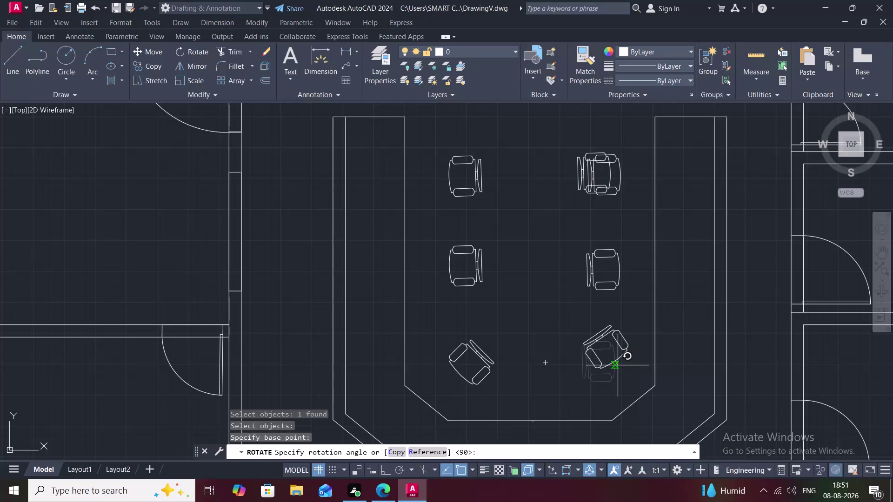
Rotate the lower right conference chair to a diagonal angle like the lower left chair.
click(617, 365)
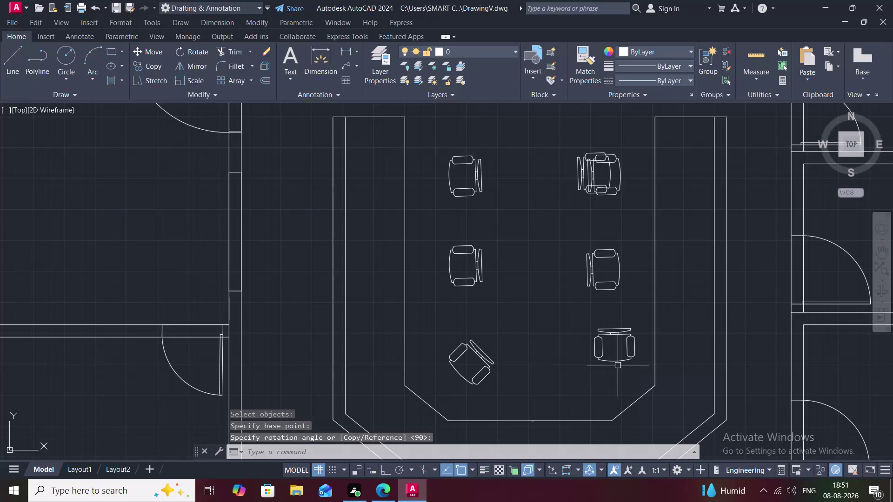
click(617, 360)
right_click(618, 360)
click(617, 360)
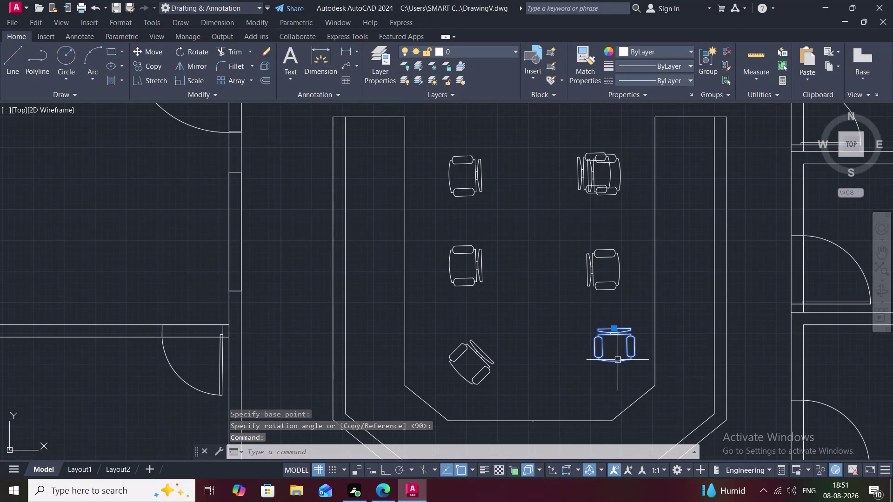
key(space)
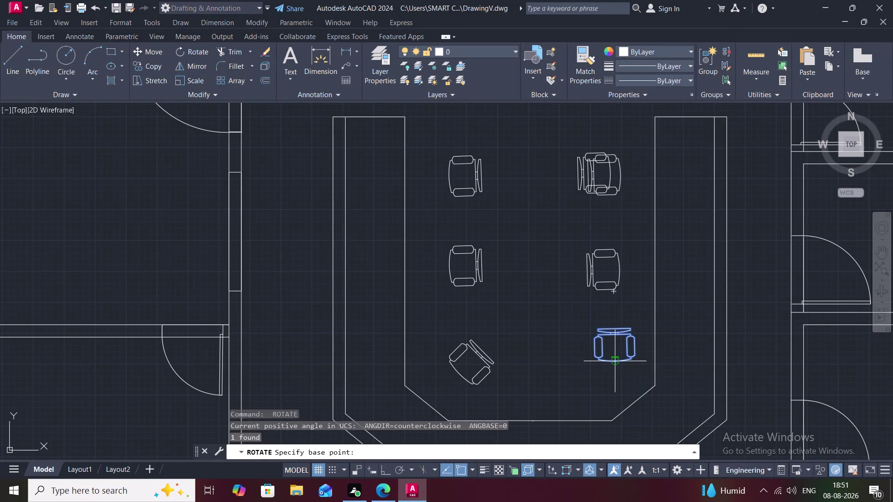
click(616, 361)
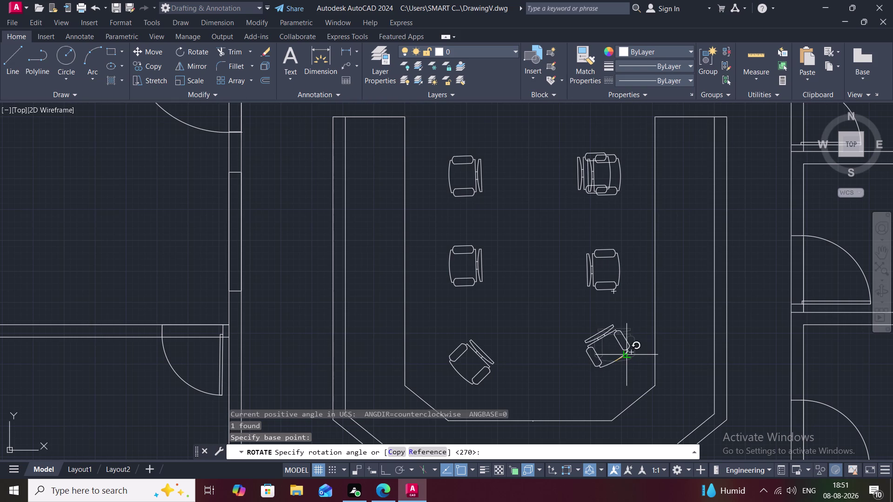
click(623, 348)
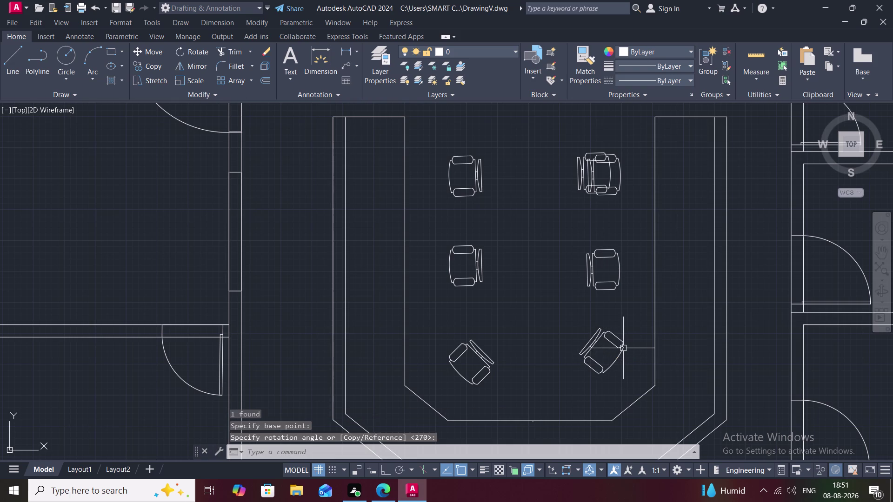
key(Escape)
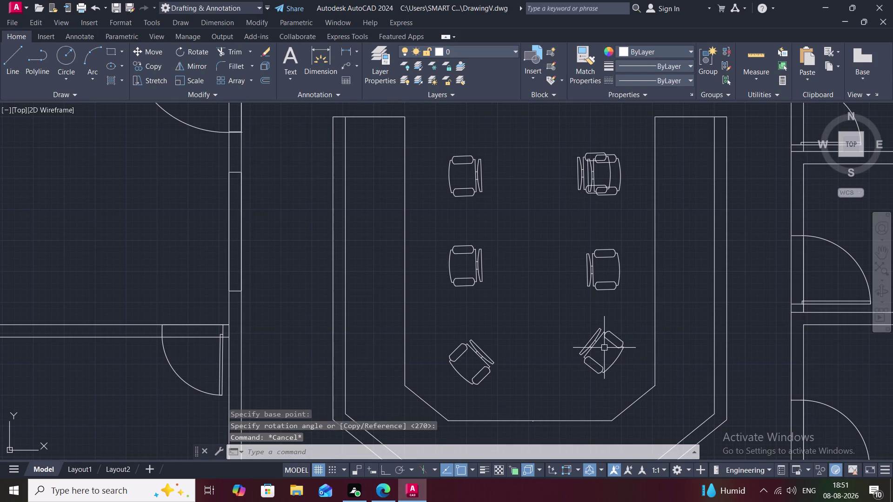
Copy the angled chair with CO, then erase the stray chair copy.
key(c)
text(O)
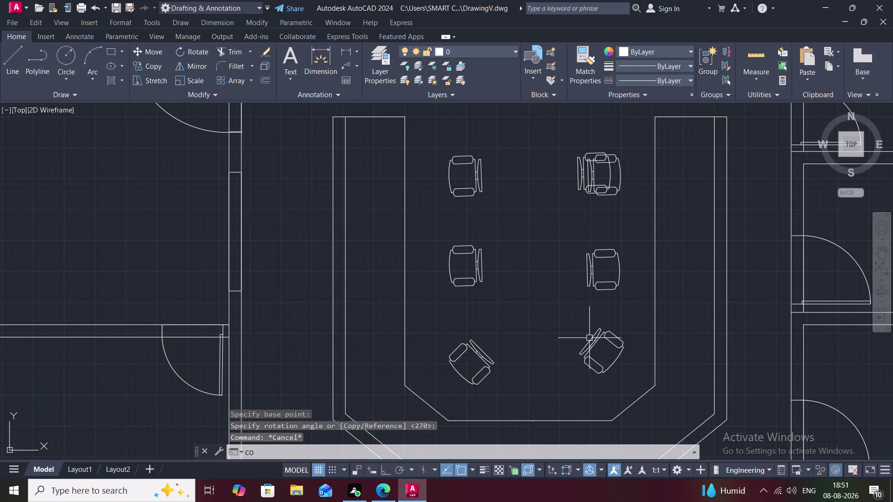
key(space)
click(594, 341)
right_click(594, 341)
click(594, 341)
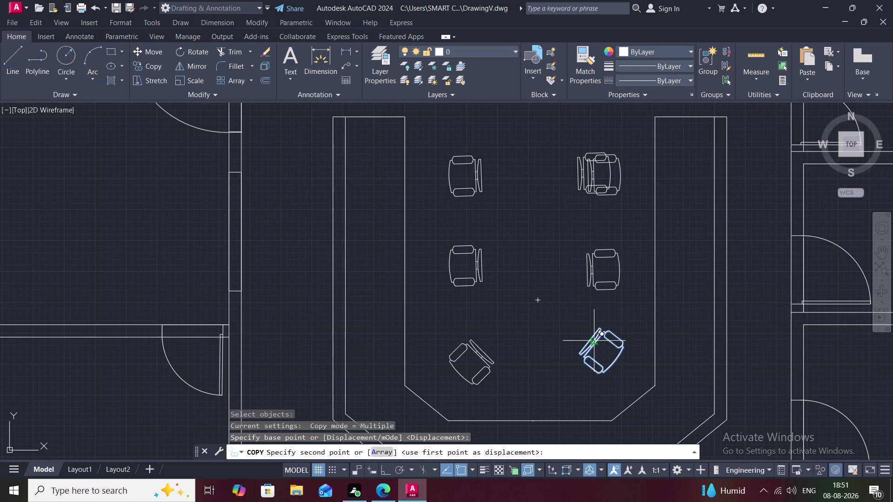
click(593, 358)
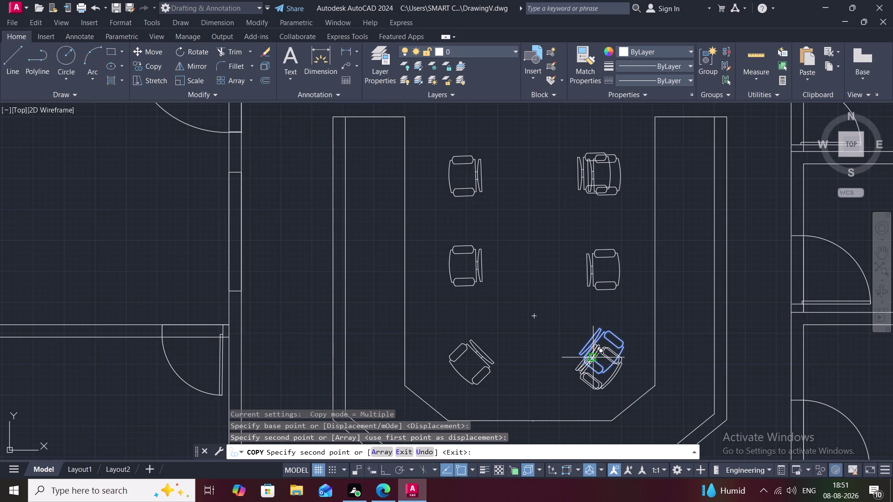
key(Escape)
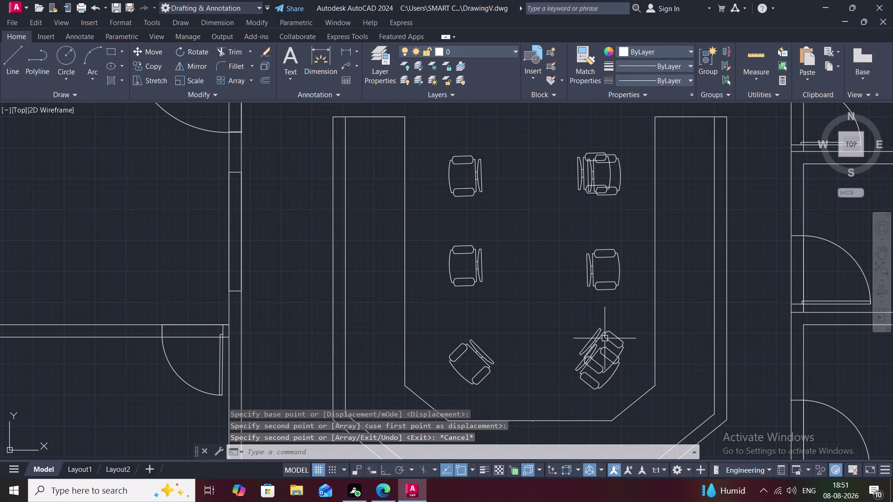
click(605, 339)
key(Delete)
Erase the duplicate chair overlapping the upper right conference chair and view the whole plan.
scroll(down, 3)
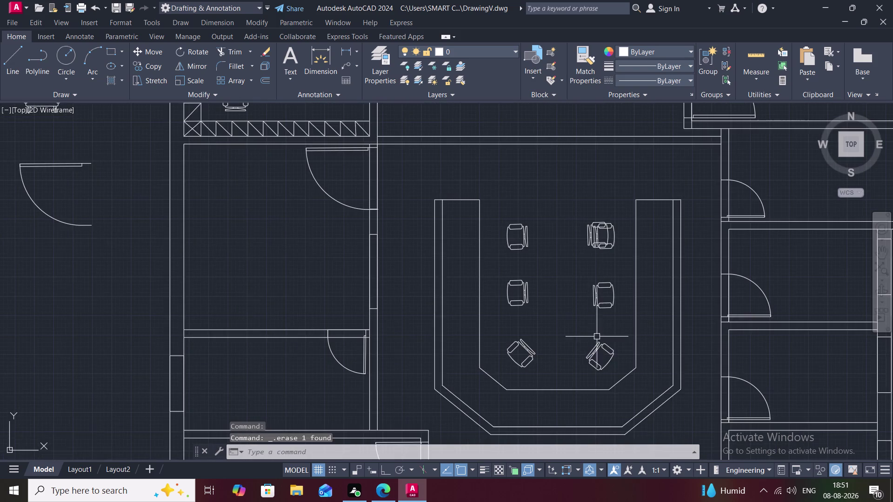
scroll(down, 3)
scroll(up, 3)
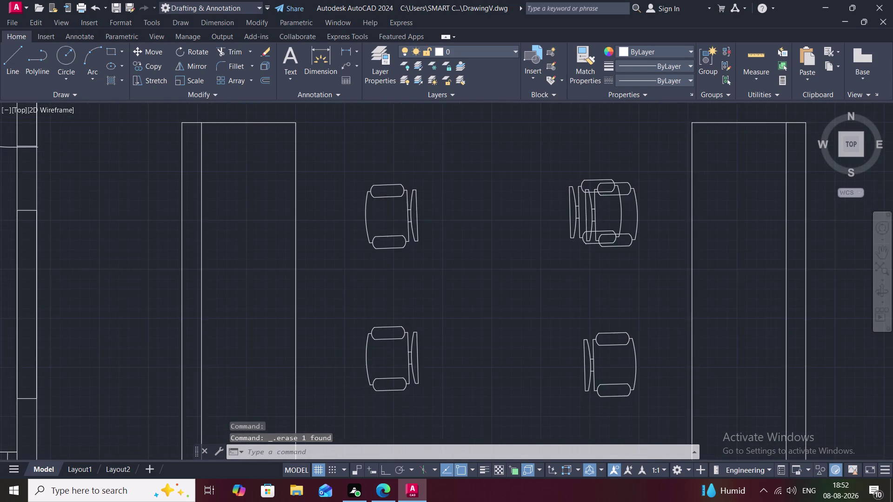
click(562, 173)
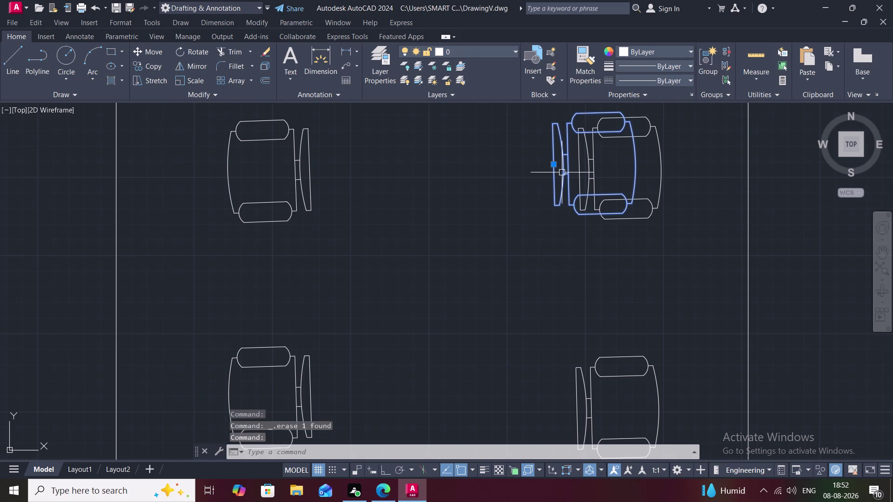
key(Delete)
scroll(down, 3)
scroll(down, 3)
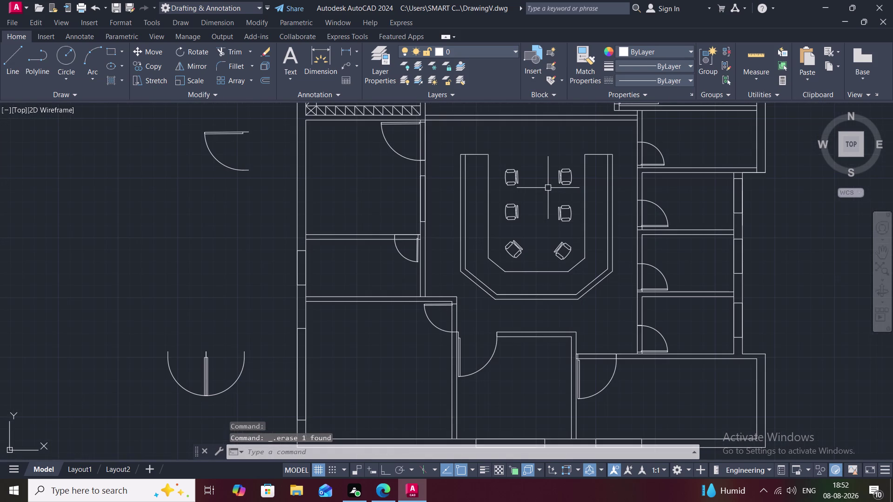
scroll(down, 3)
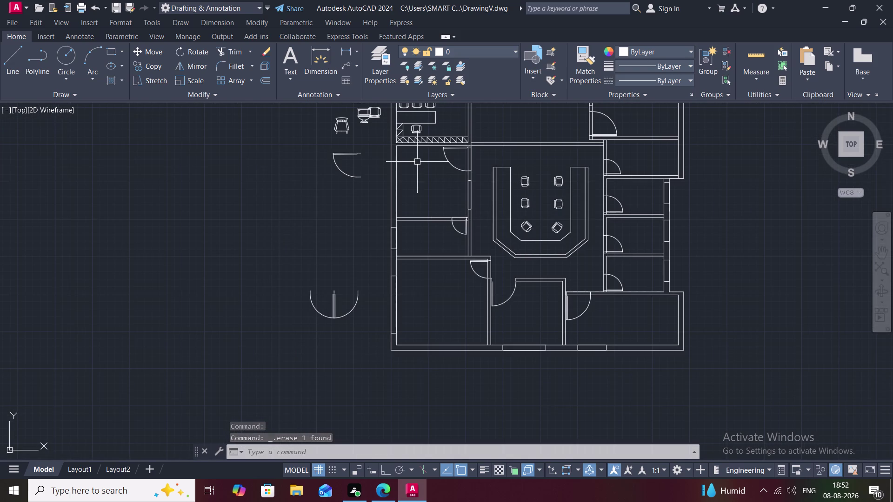
middle_drag(421, 163, 433, 175)
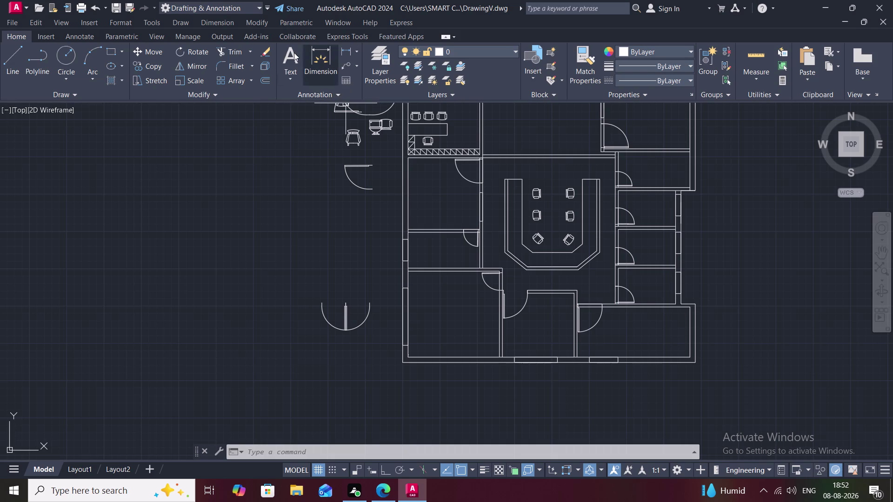
Draw two joined desk lines from the room's top wall down to the bottom wall.
text(L)
key(space)
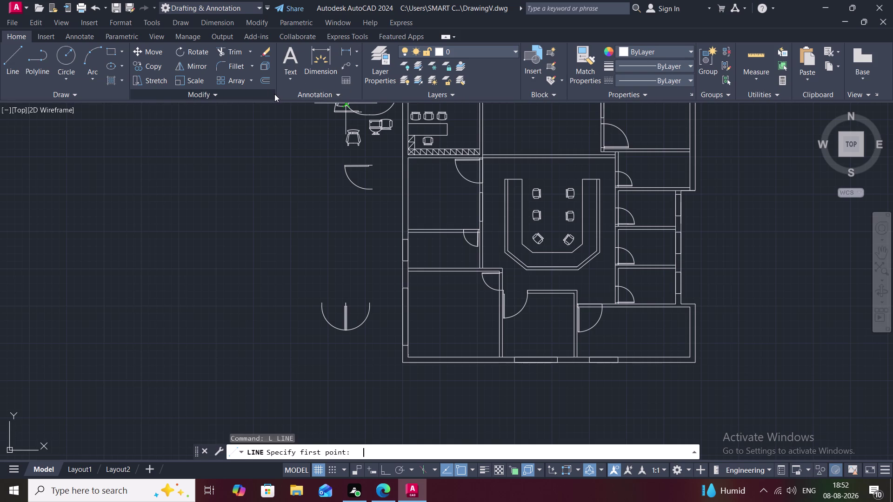
click(408, 179)
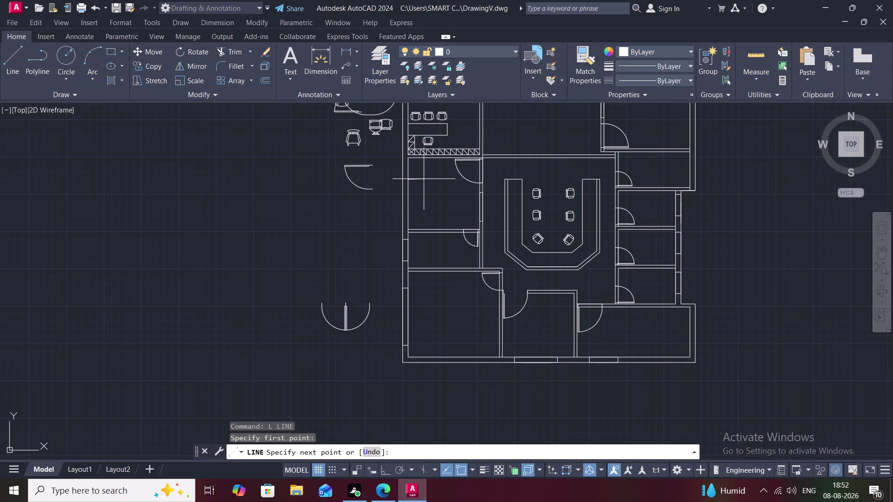
click(424, 179)
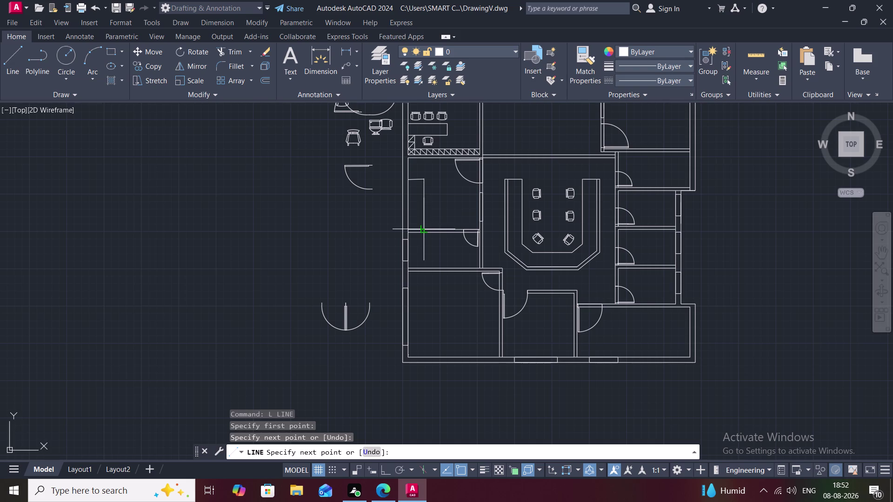
scroll(up, 3)
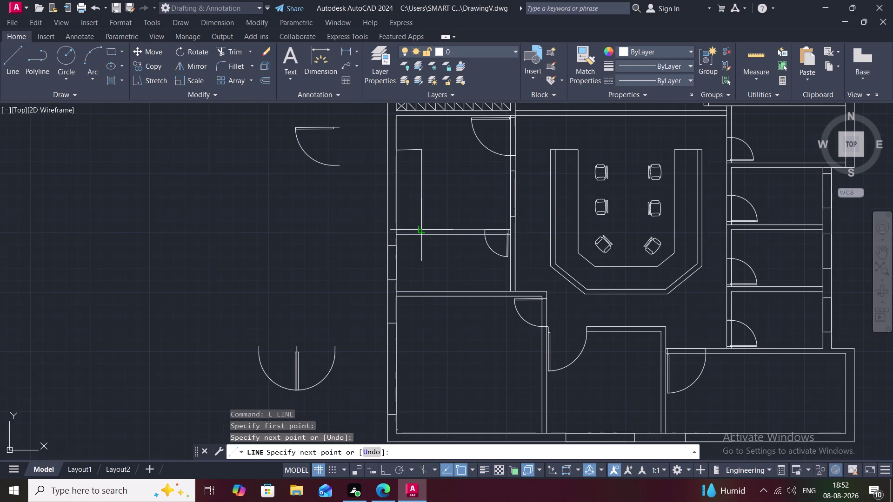
click(423, 229)
key(space)
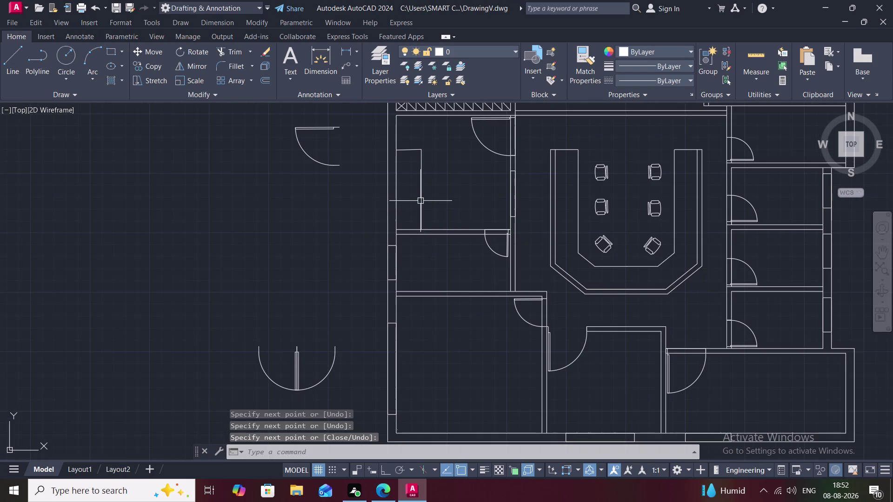
Start an inner desk line, cancel it and restart the line command.
text(L)
key(space)
click(421, 200)
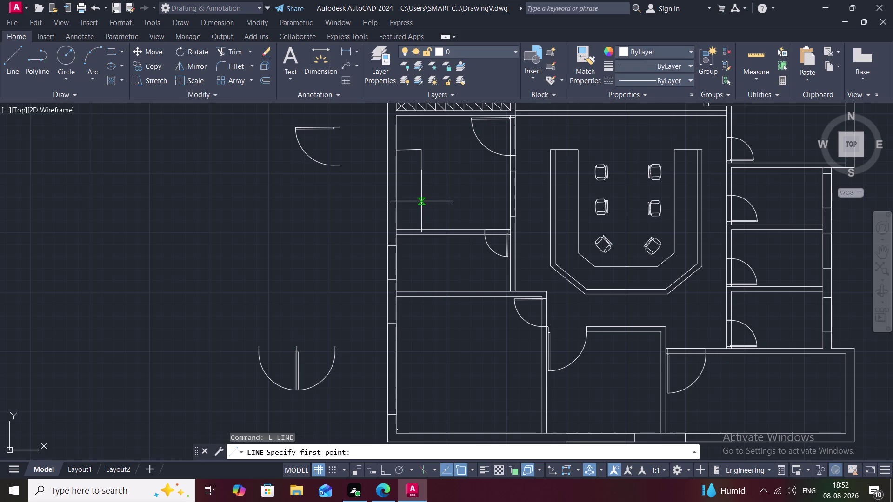
click(421, 201)
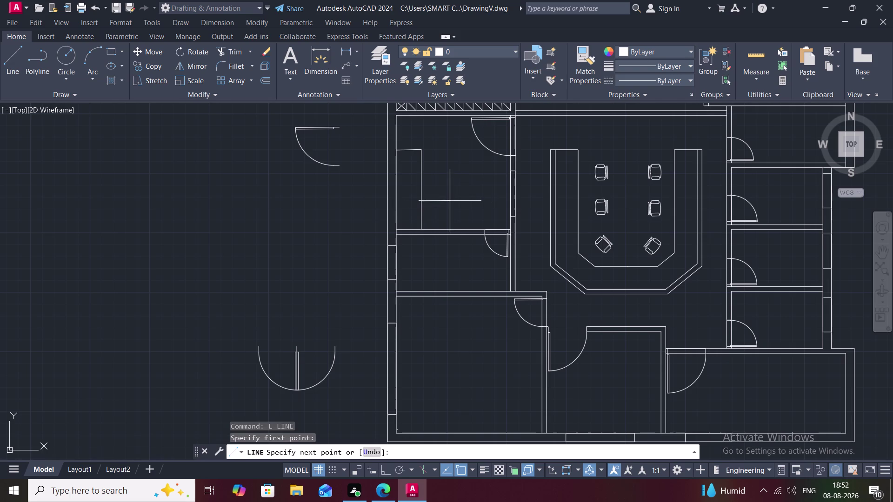
key(Escape)
key(space)
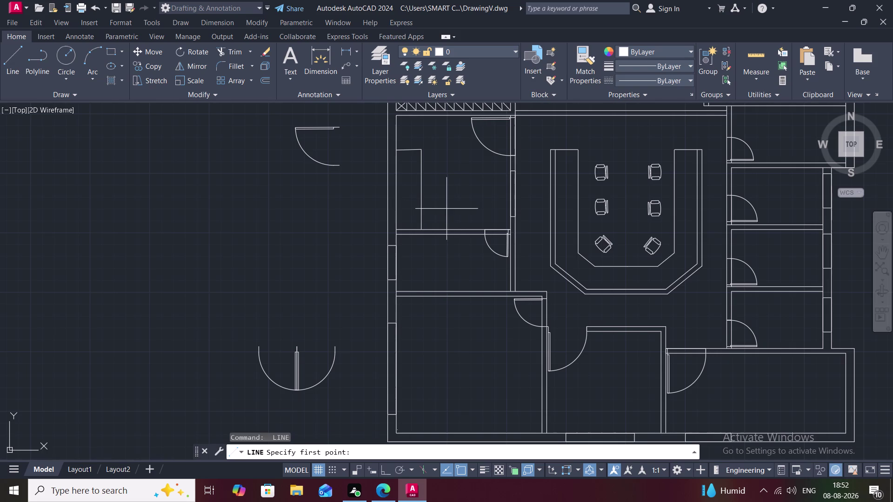
Draw desk edge lines with Ortho turned on.
click(421, 212)
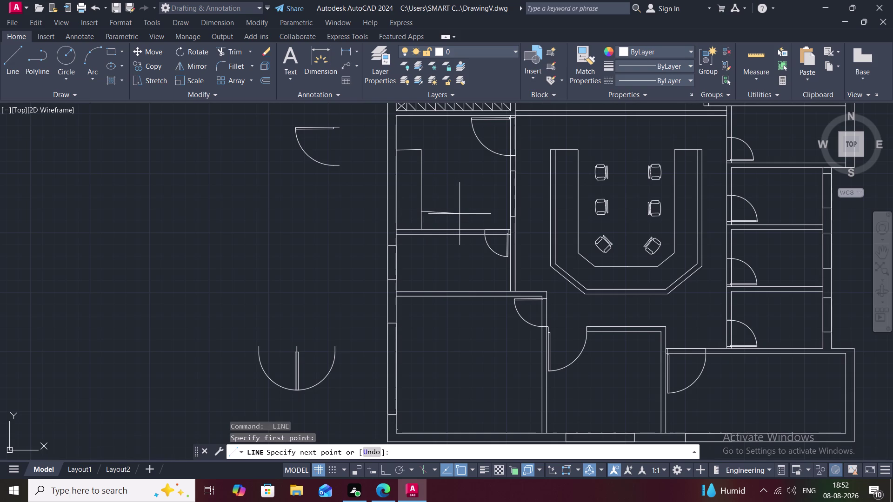
key(F8)
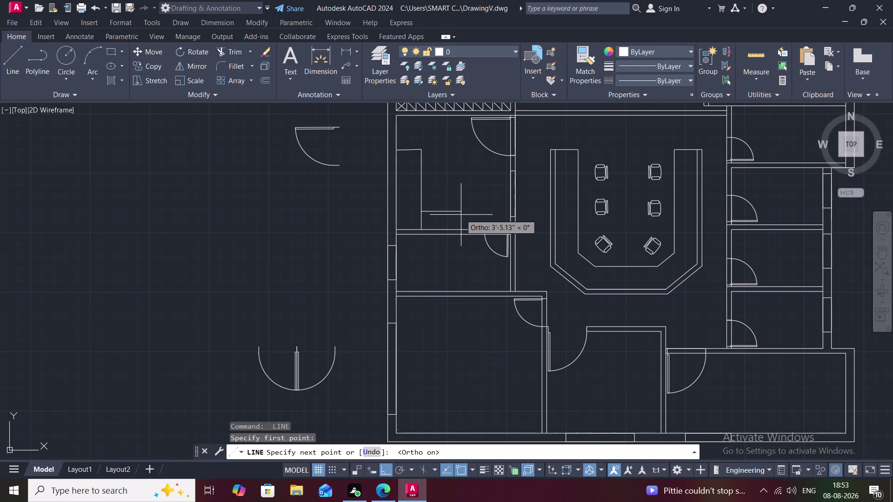
click(461, 214)
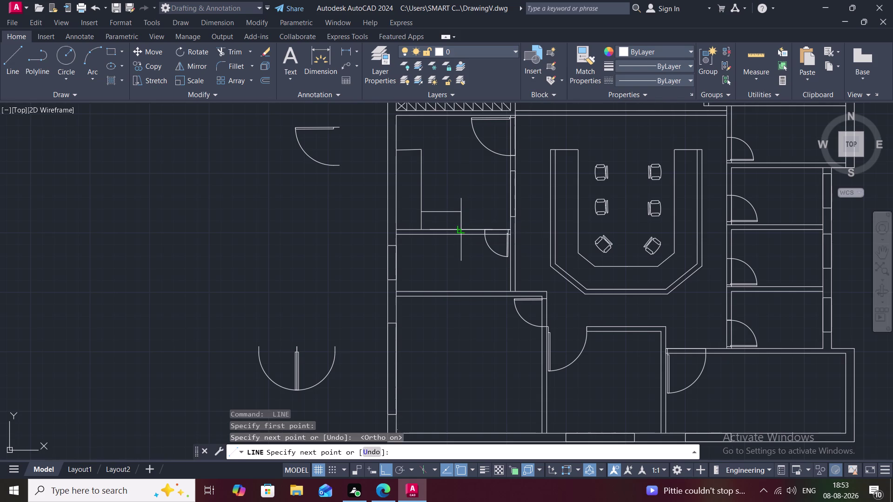
click(462, 228)
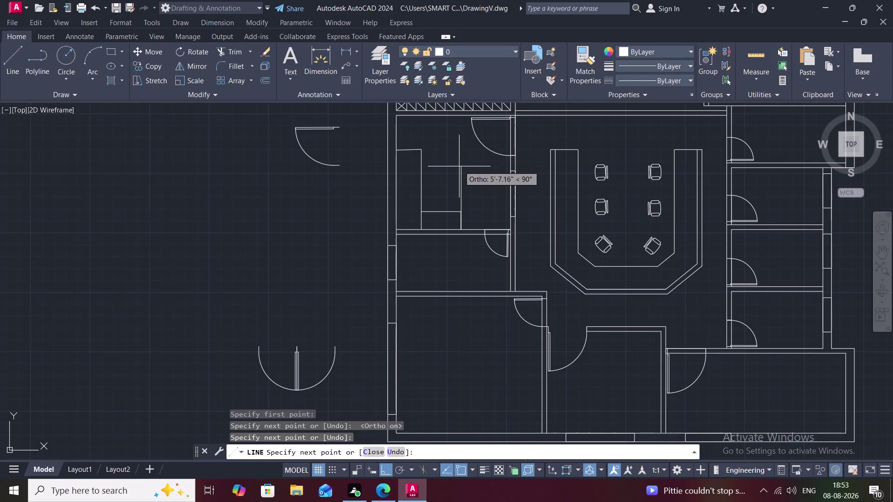
click(459, 166)
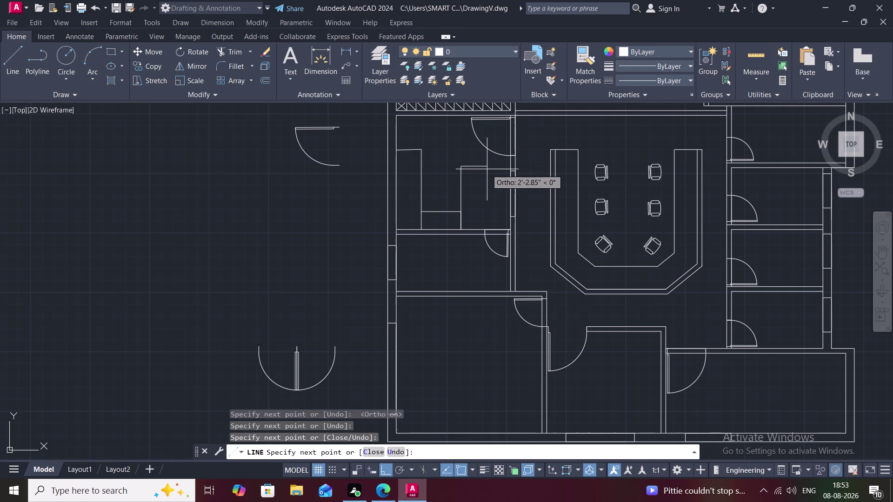
click(487, 169)
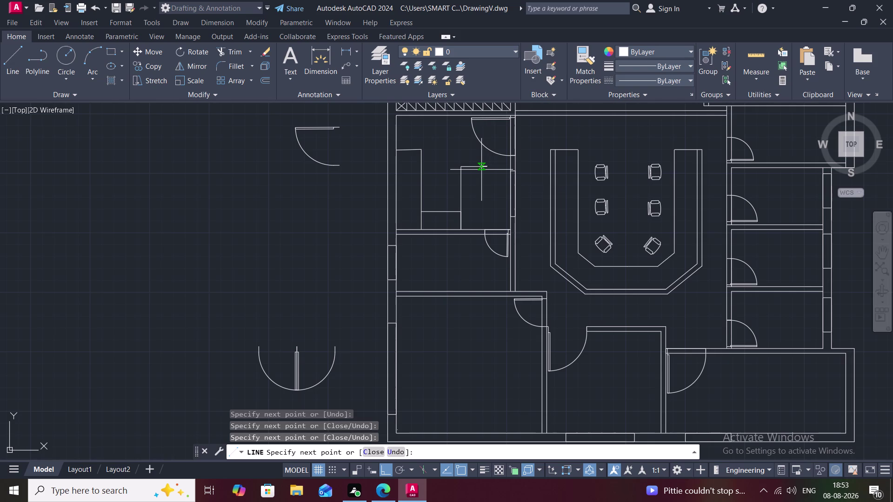
key(Escape)
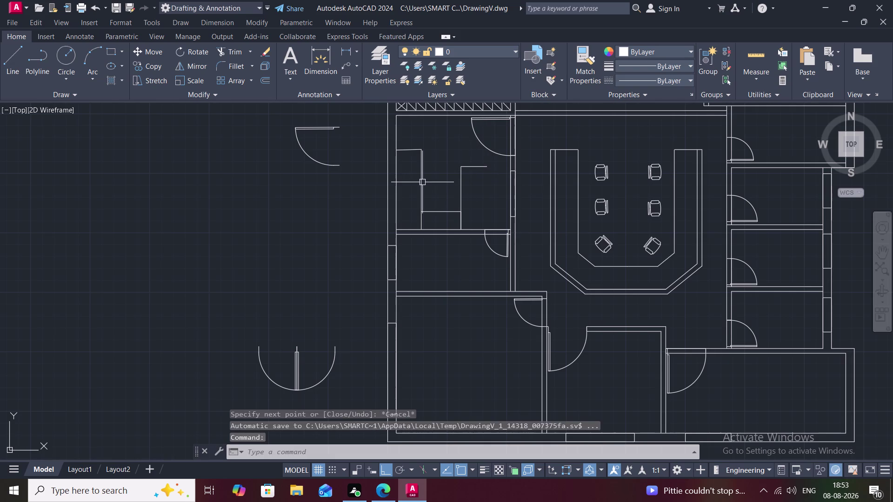
Erase the four misdrawn desk lines and the leftover short line.
click(422, 184)
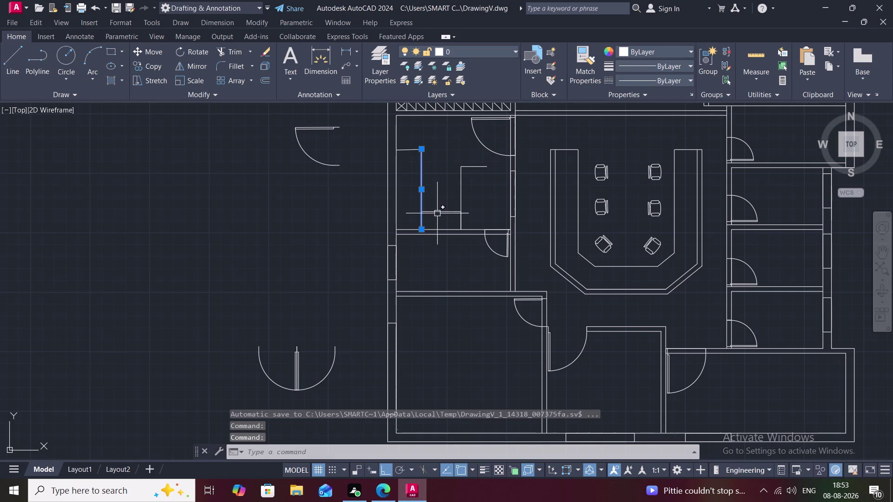
click(438, 213)
click(459, 197)
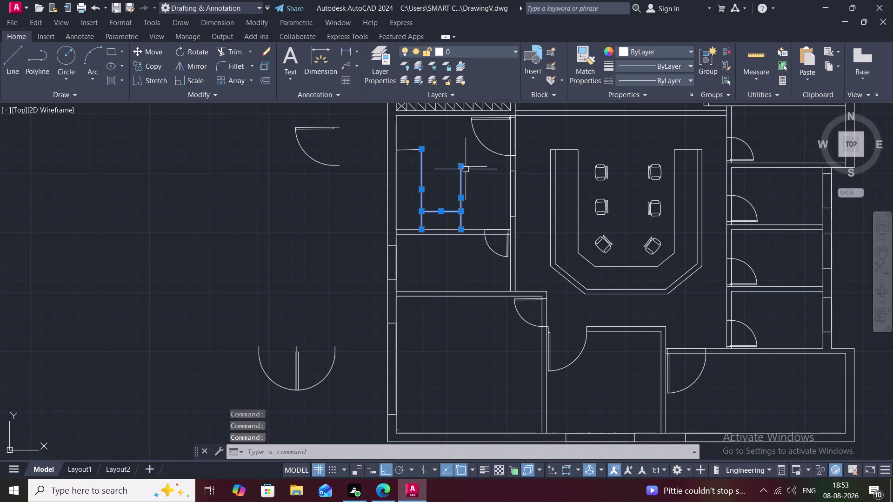
click(472, 166)
key(Delete)
click(461, 221)
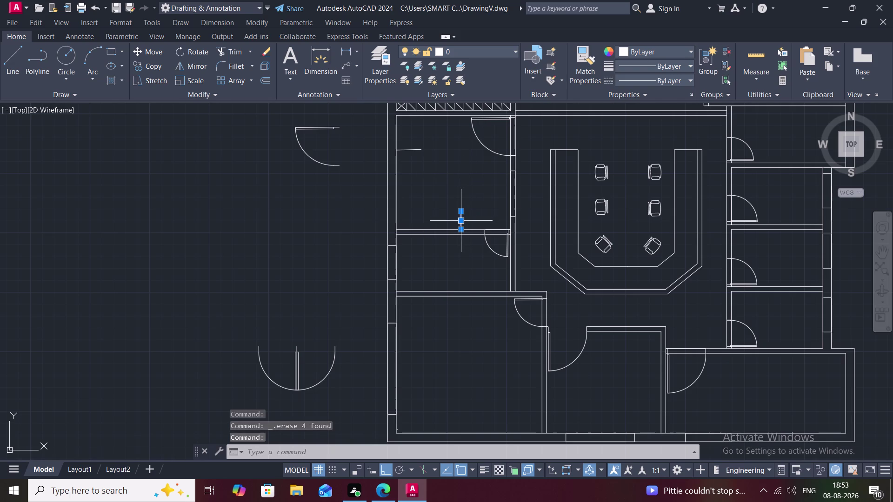
key(Delete)
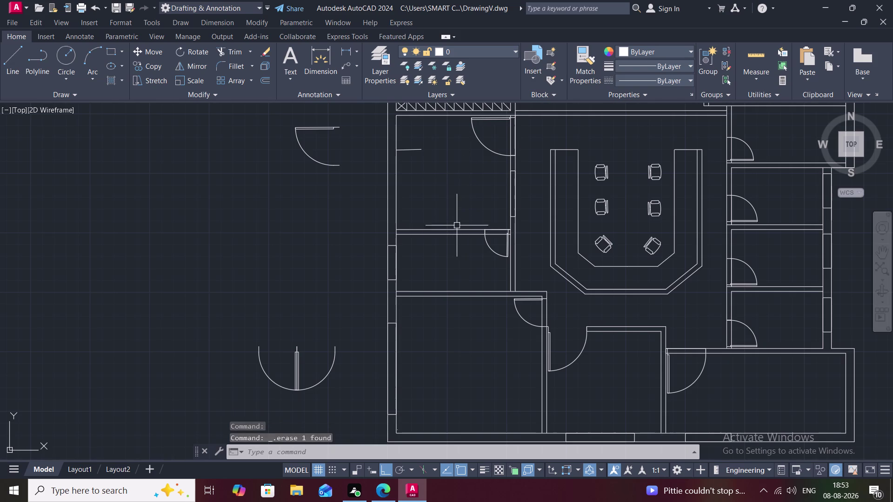
Redraw the desk outline edges between the room's walls.
text(L)
key(space)
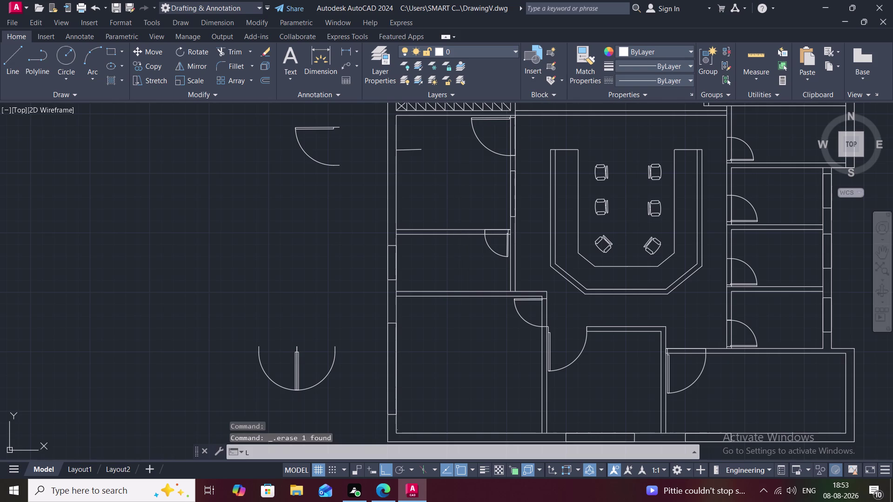
click(460, 228)
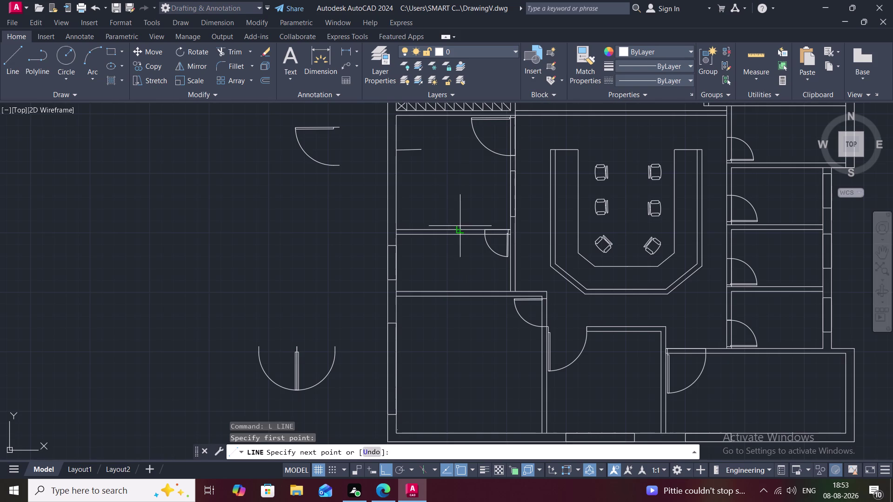
click(458, 173)
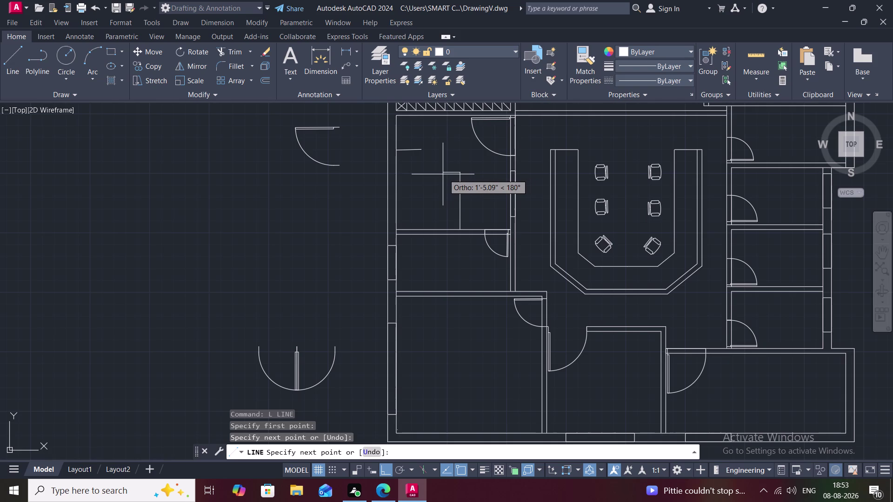
click(443, 175)
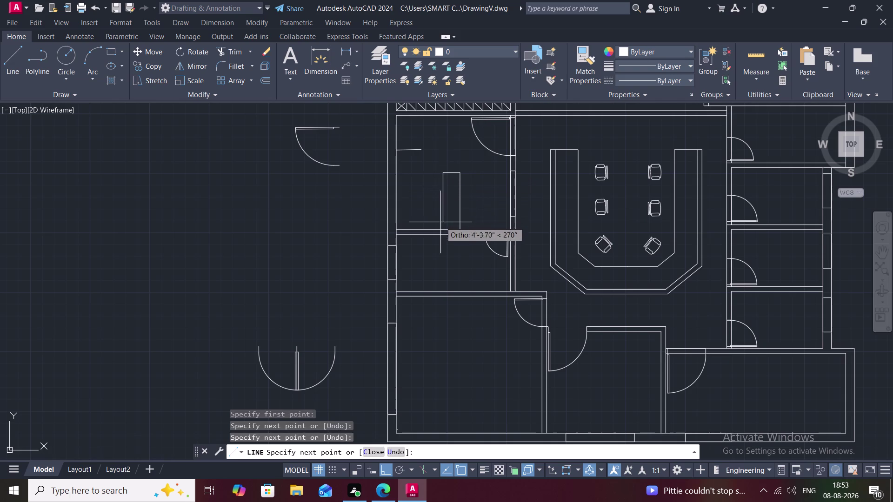
click(440, 229)
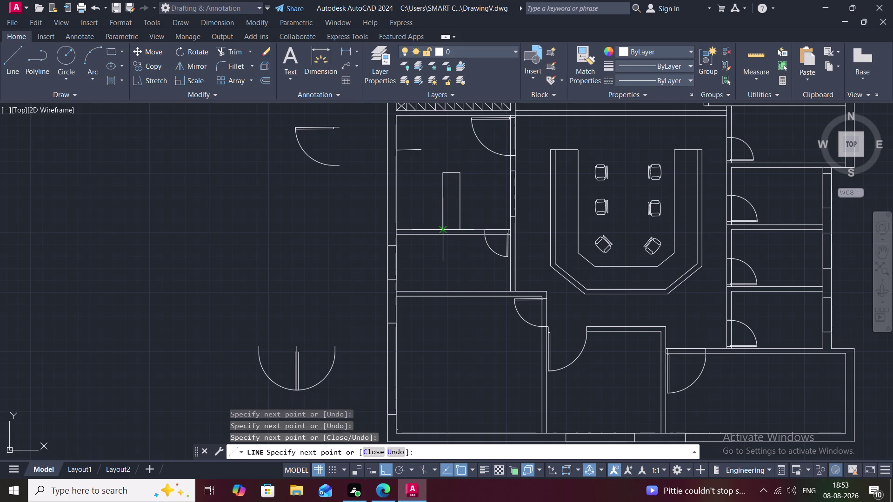
click(415, 229)
click(415, 173)
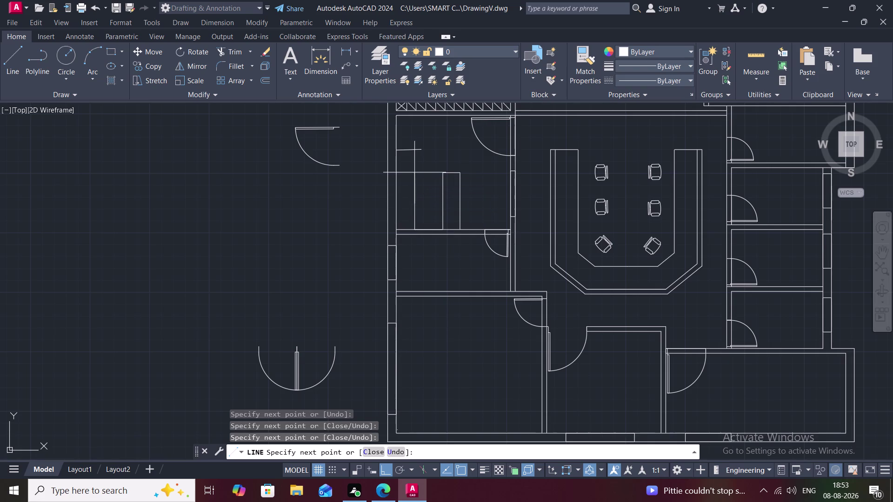
click(398, 174)
key(space)
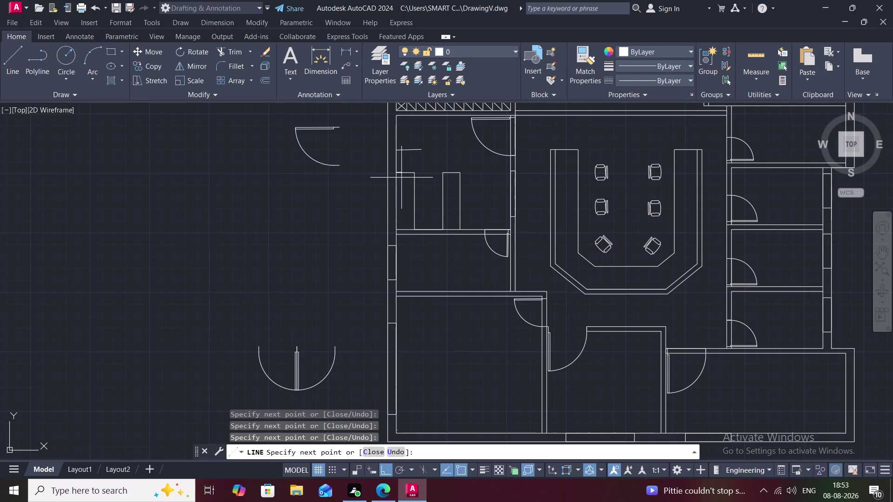
Draw the inner desk outline edge and select the stray line near the room top.
key(space)
click(415, 210)
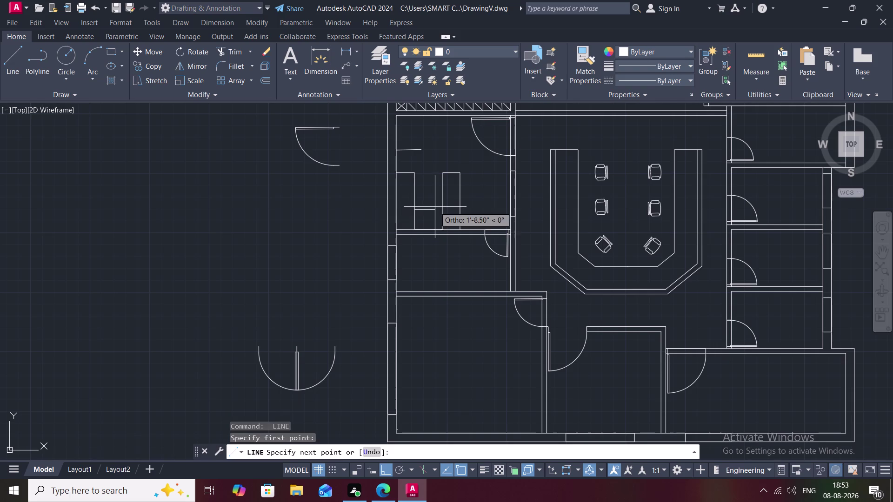
click(443, 210)
key(Escape)
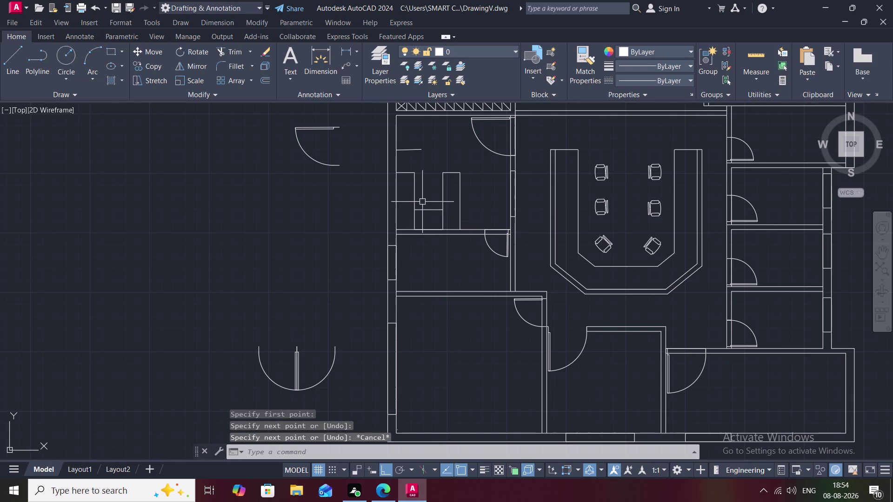
click(411, 150)
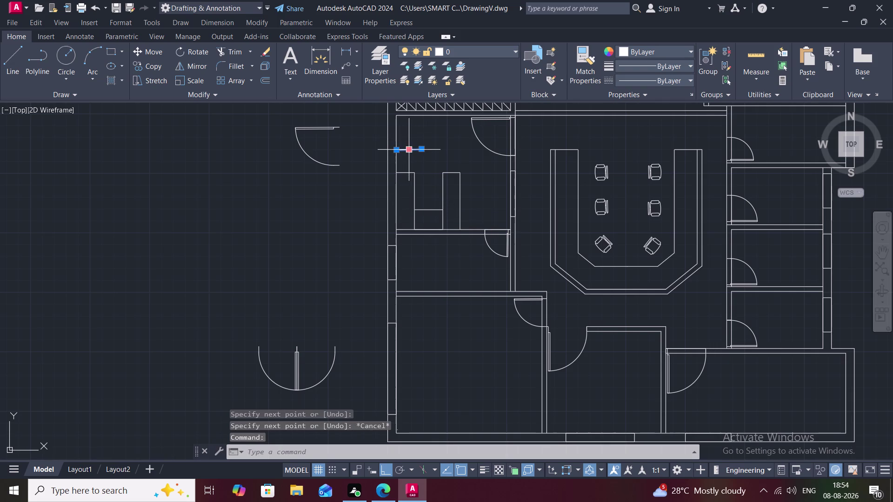
Erase the stray line and pan to bring the chairs into view.
key(Delete)
scroll(down, 3)
scroll(down, 3)
scroll(up, 3)
middle_drag(337, 165, 341, 168)
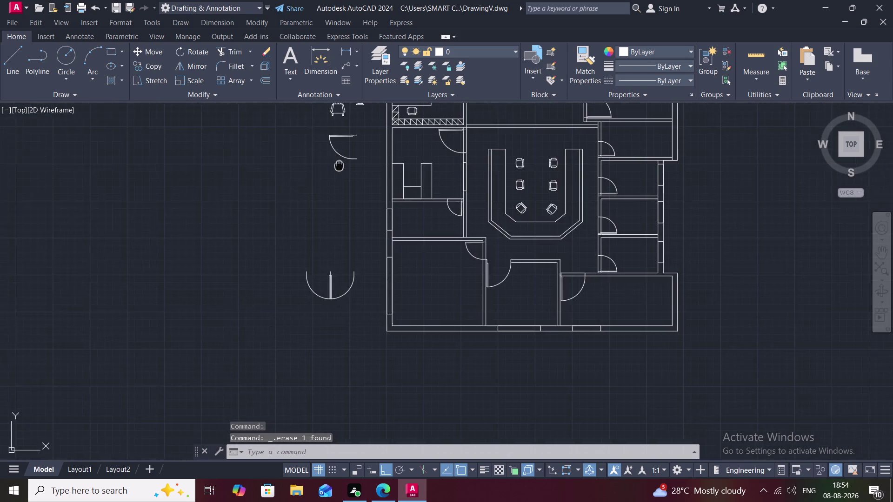
middle_drag(341, 168, 349, 226)
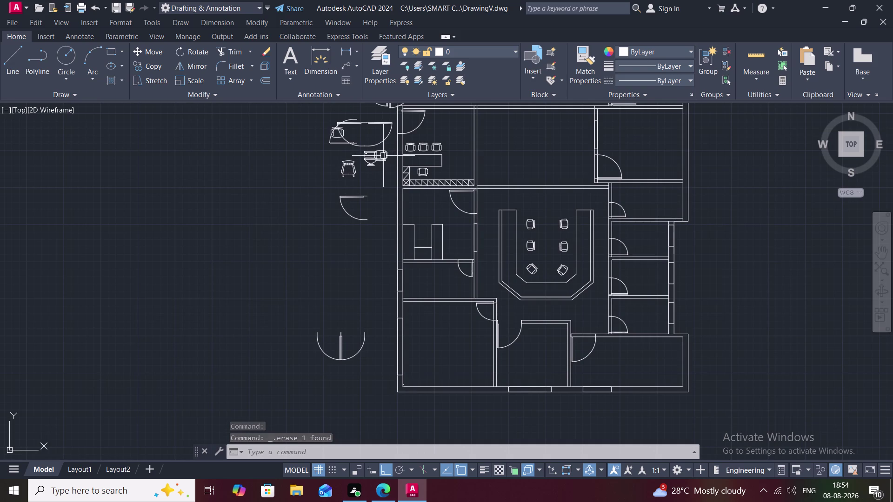
scroll(down, 3)
scroll(up, 3)
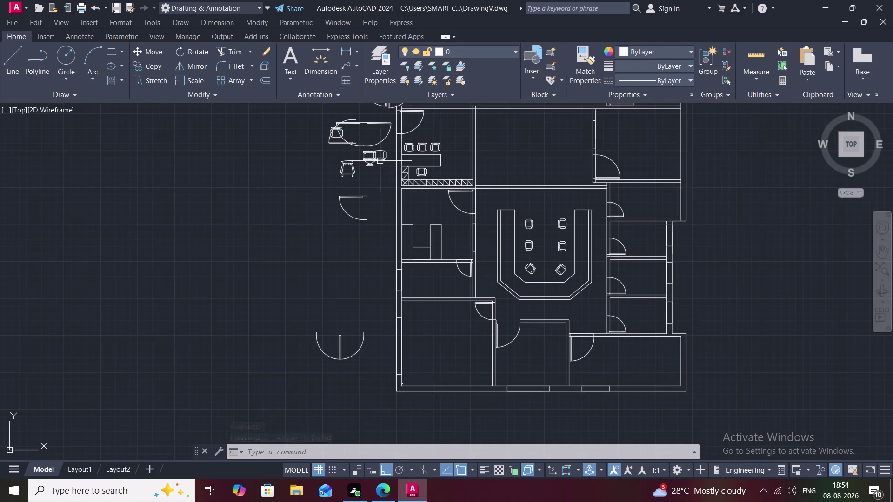
Copy the chair to a spot below, just outside the office's left wall.
key(c)
key(o)
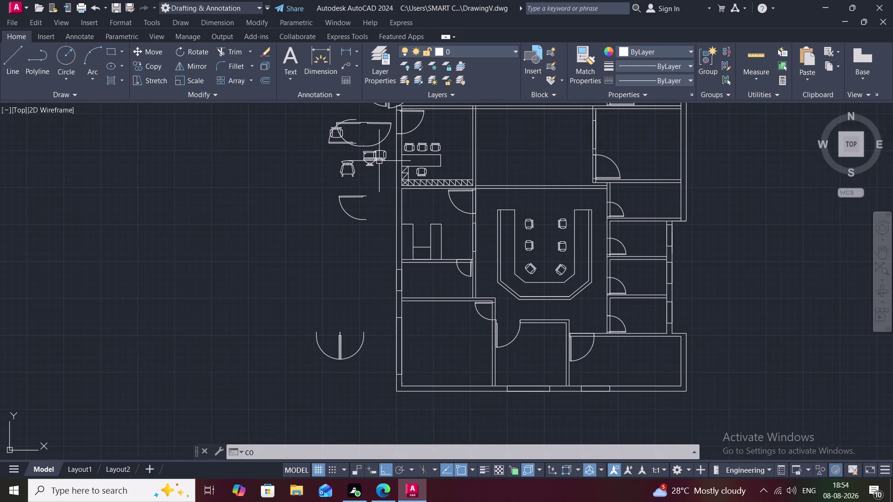
key(space)
click(382, 160)
right_click(382, 160)
click(382, 159)
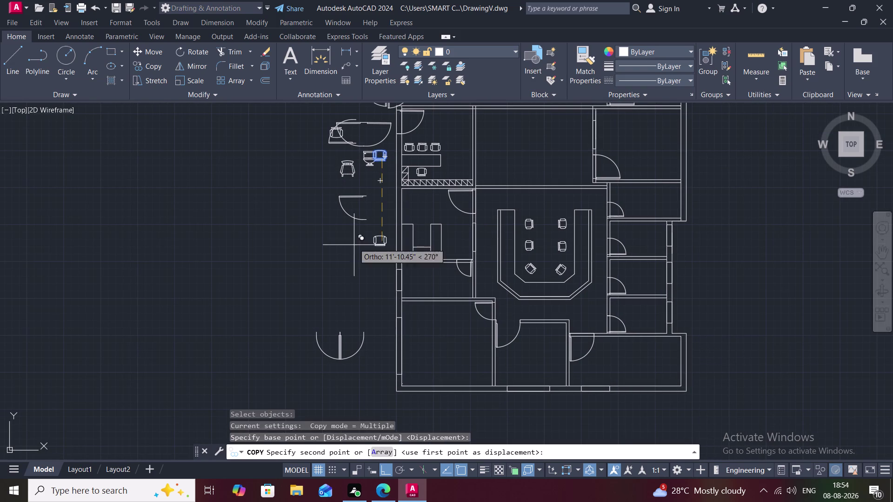
click(354, 269)
key(Escape)
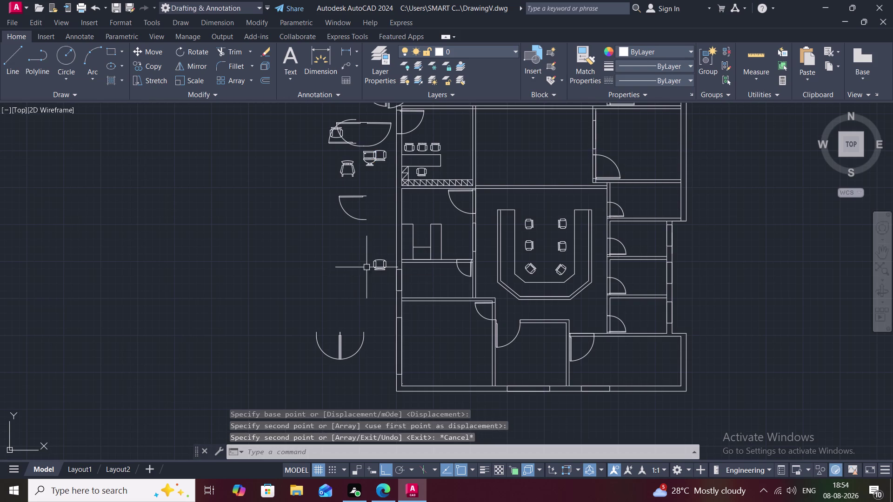
scroll(up, 3)
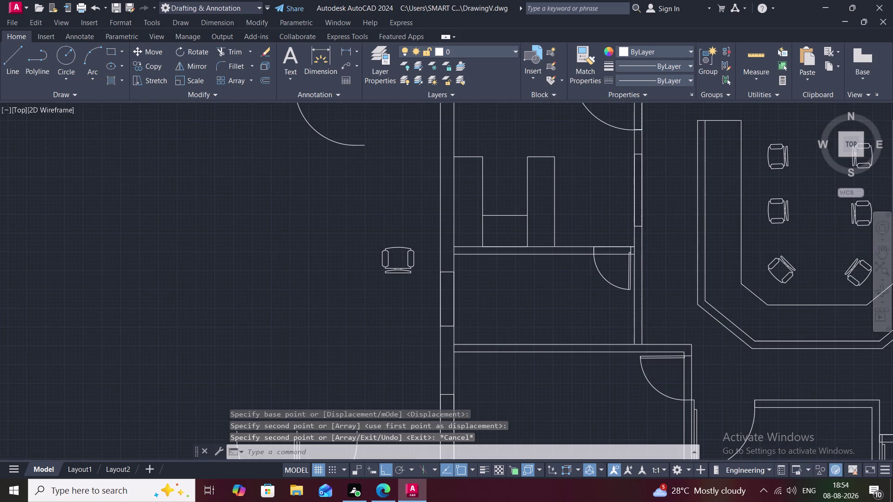
scroll(down, 3)
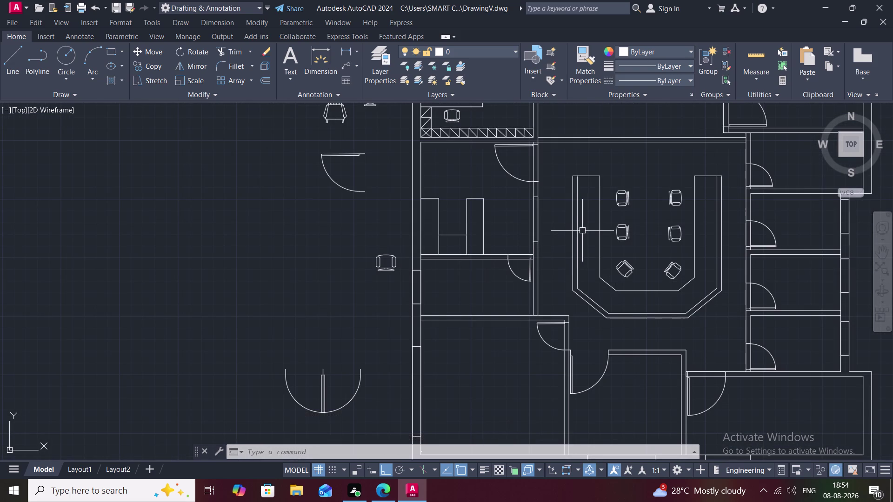
Copy a conference chair as a column of three chairs beside the desk, Ortho off.
key(c)
key(o)
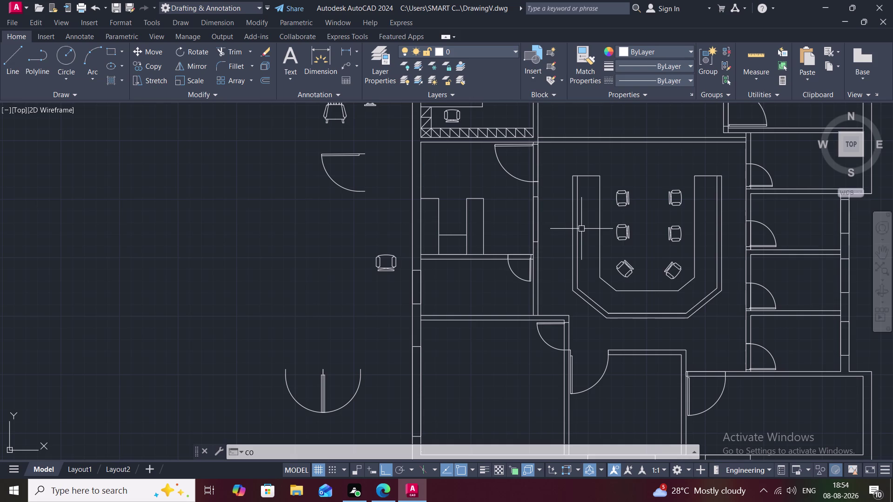
key(space)
click(624, 201)
right_click(624, 201)
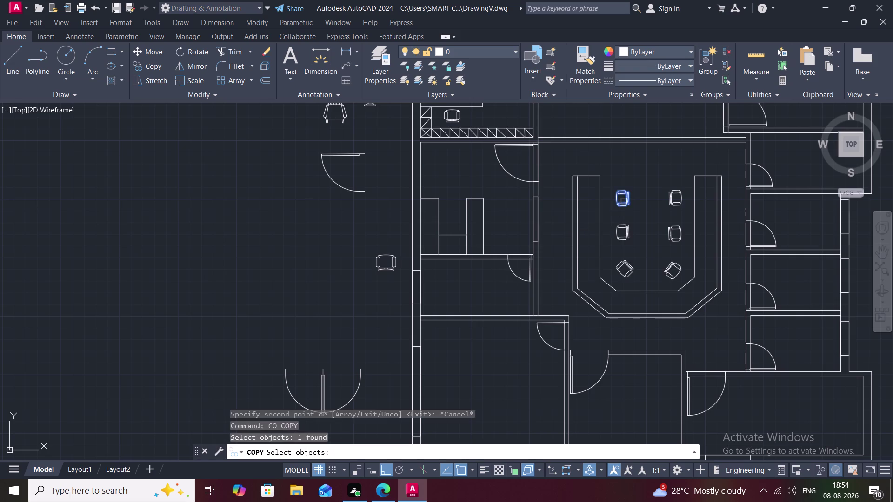
click(623, 201)
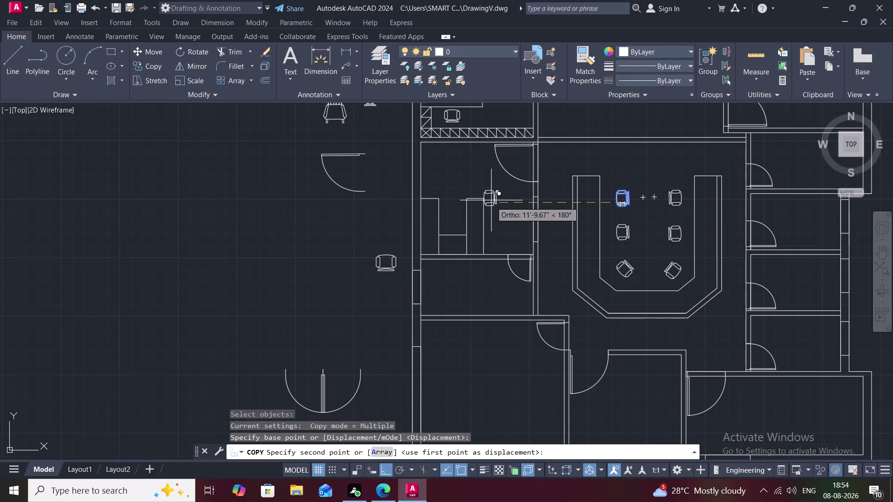
key(F8)
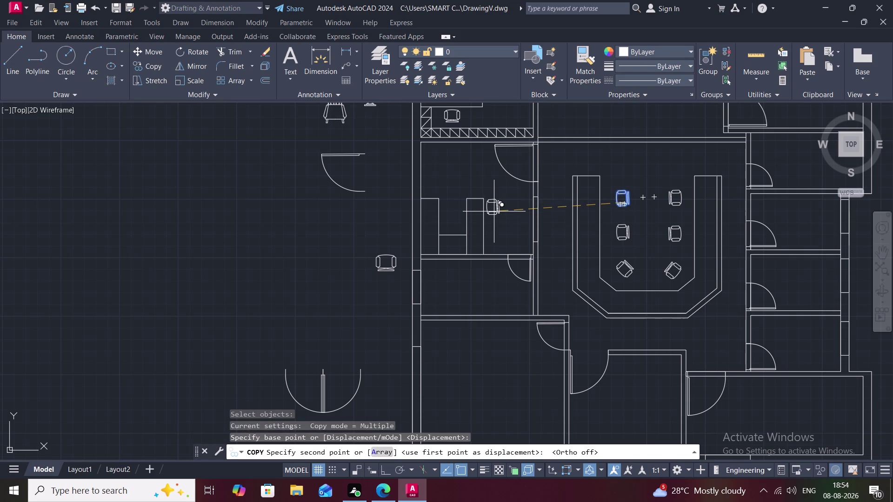
scroll(up, 3)
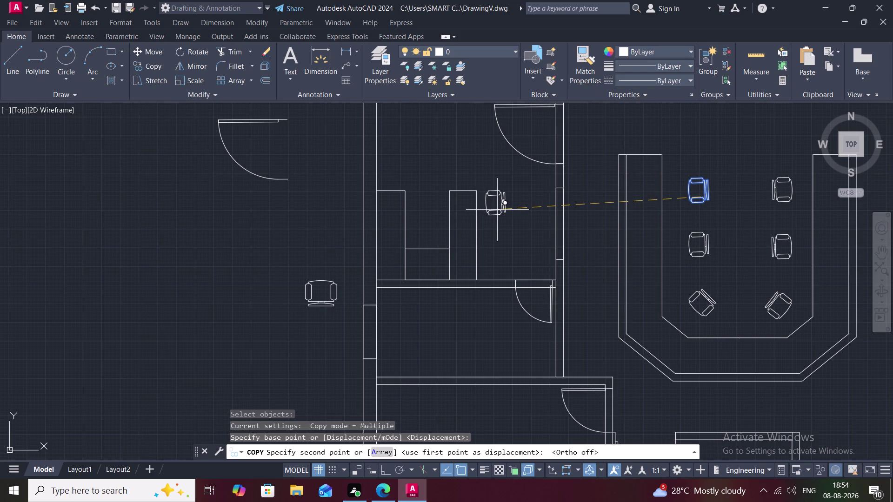
click(496, 209)
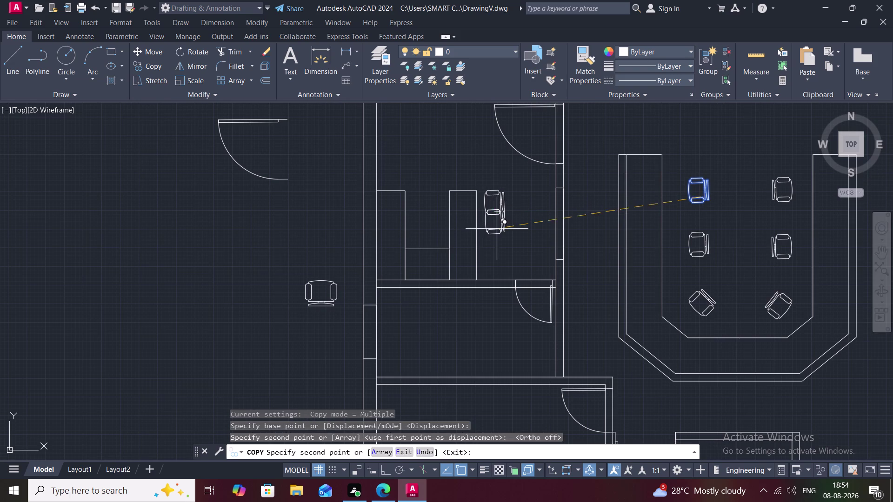
click(495, 239)
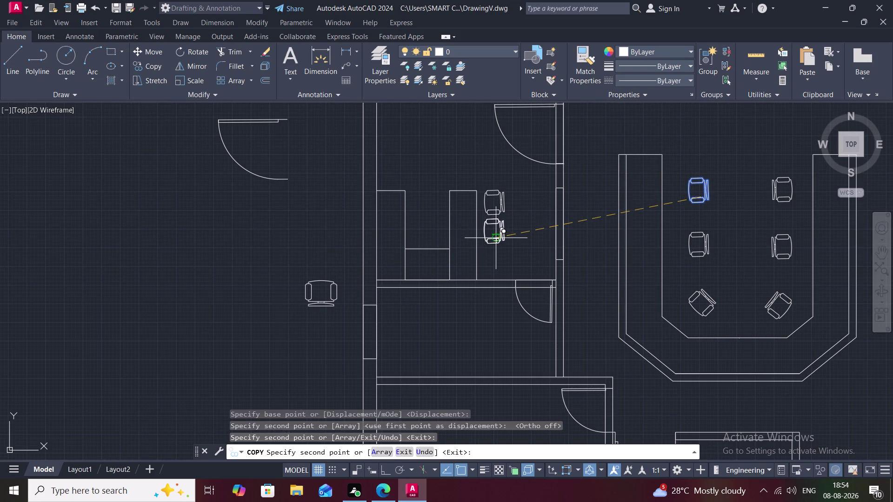
click(498, 268)
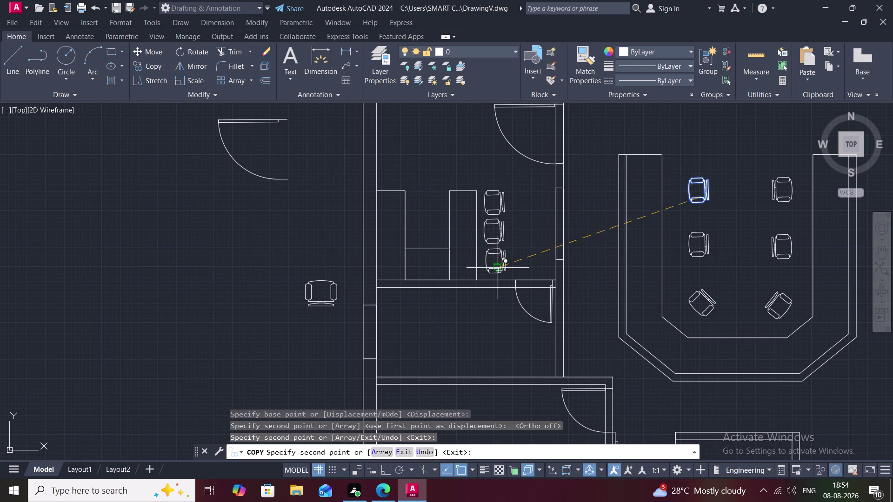
key(Escape)
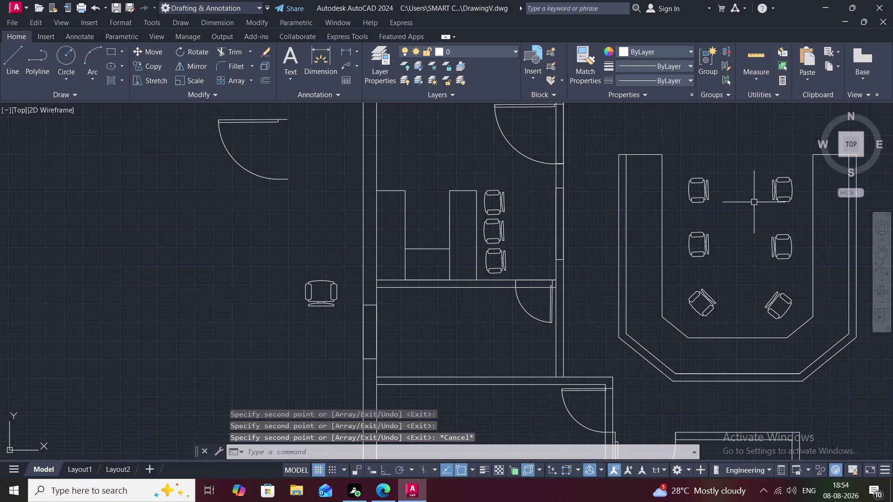
Copy another conference chair into the desk nook, then pan toward the empty room below.
key(space)
click(776, 189)
right_click(775, 190)
click(776, 190)
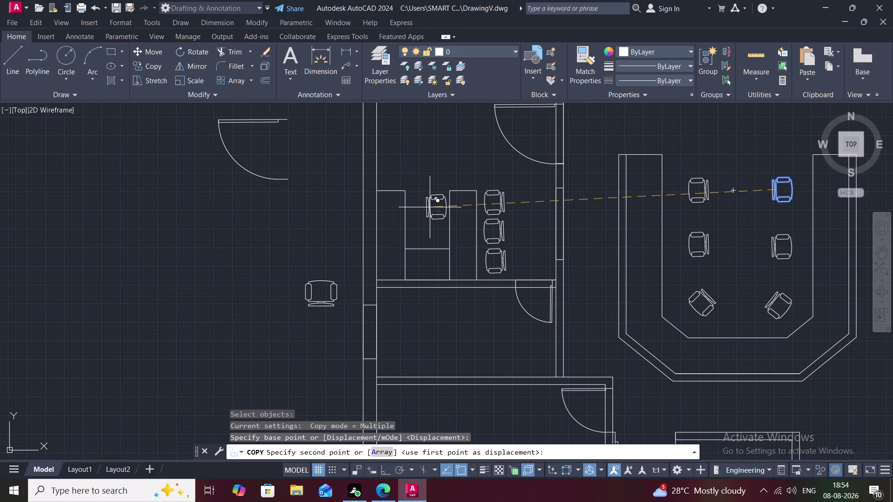
click(430, 219)
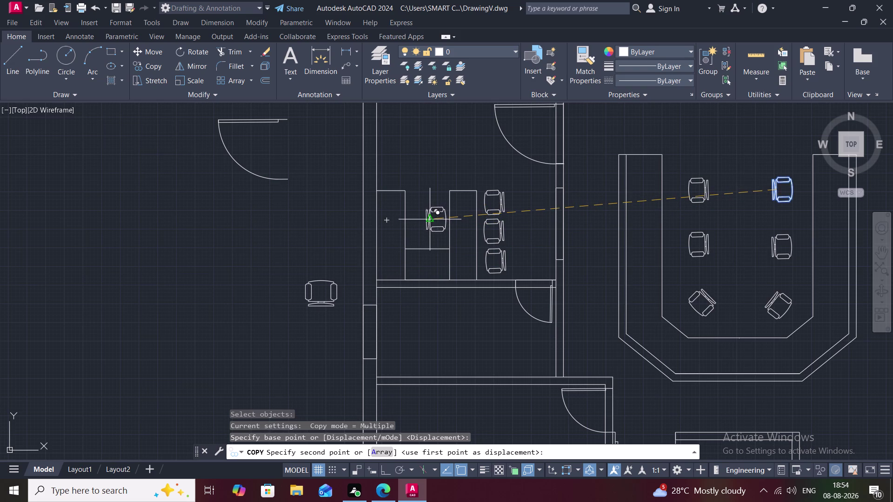
key(Escape)
scroll(down, 3)
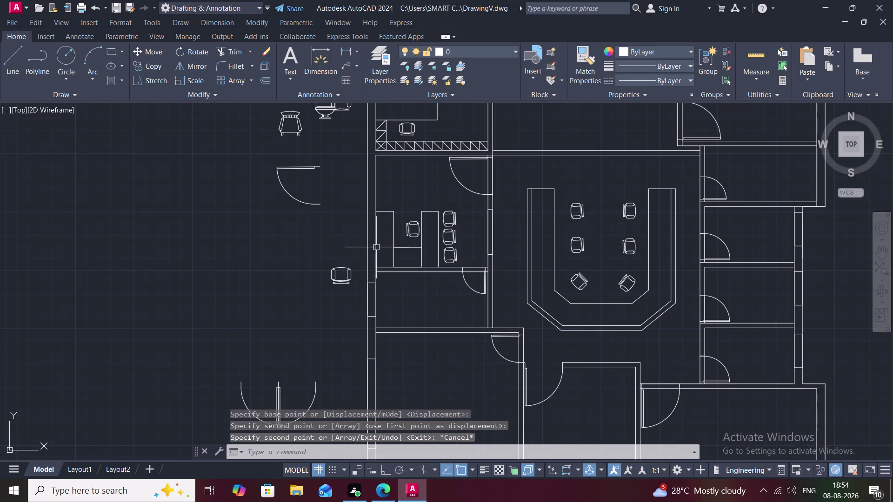
middle_drag(429, 308, 392, 244)
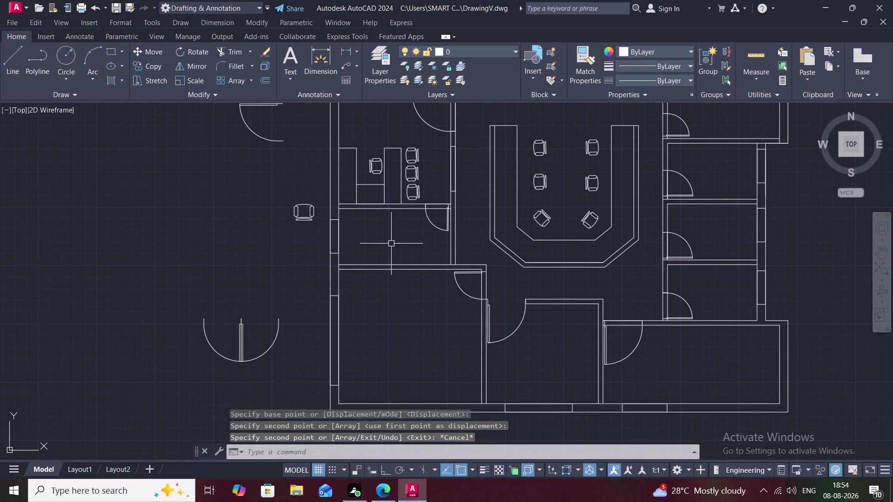
middle_drag(394, 283, 379, 275)
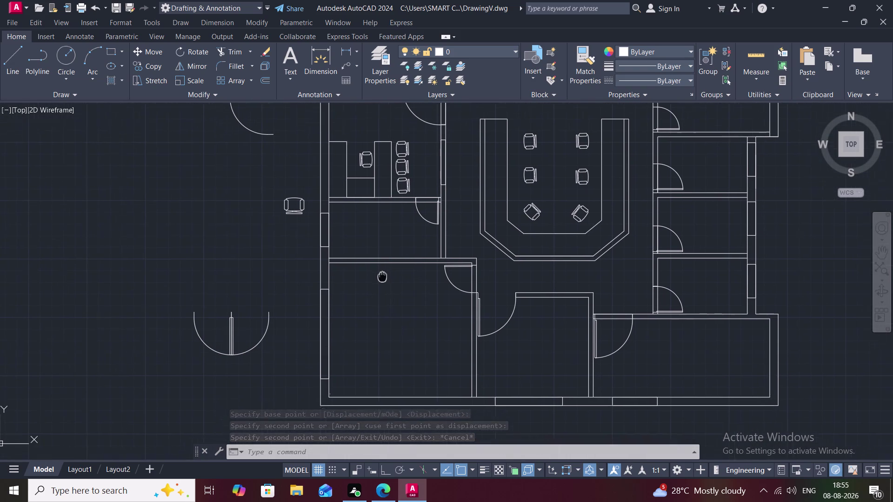
middle_drag(379, 274, 363, 250)
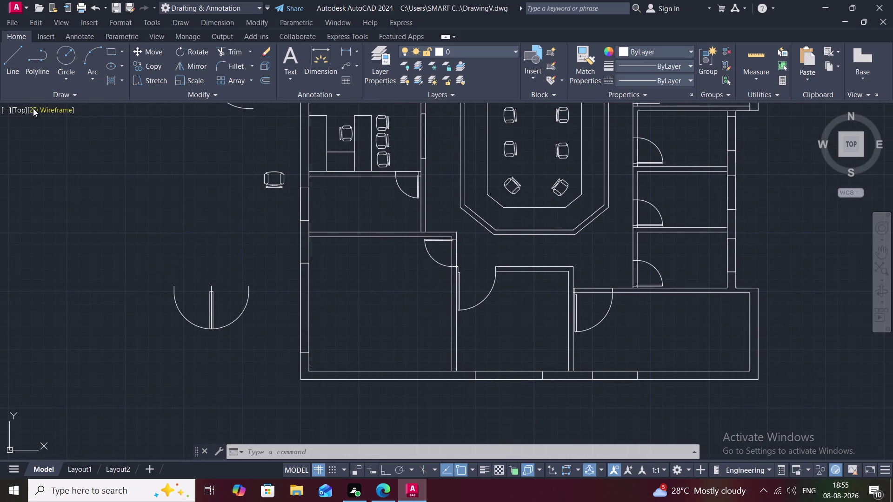
click(9, 56)
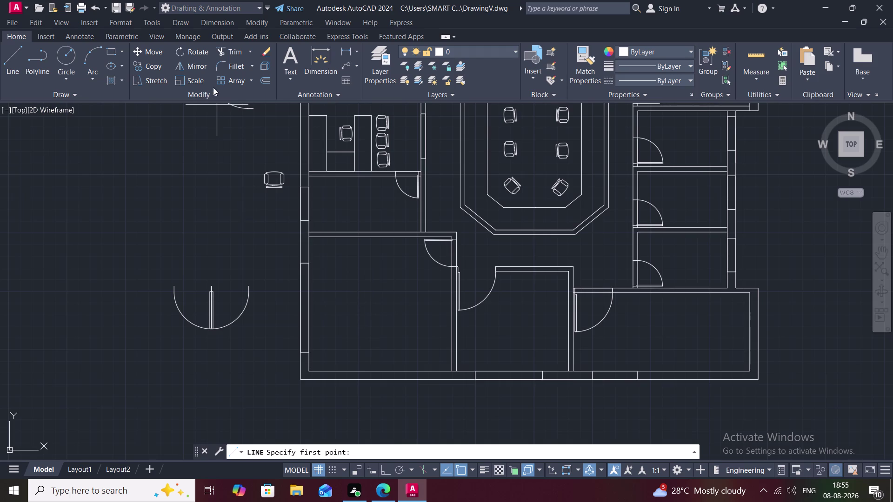
click(115, 53)
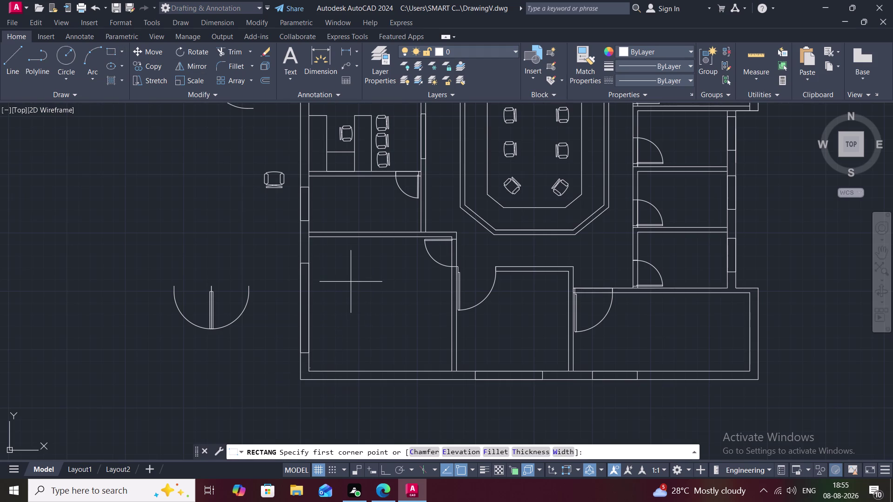
click(356, 280)
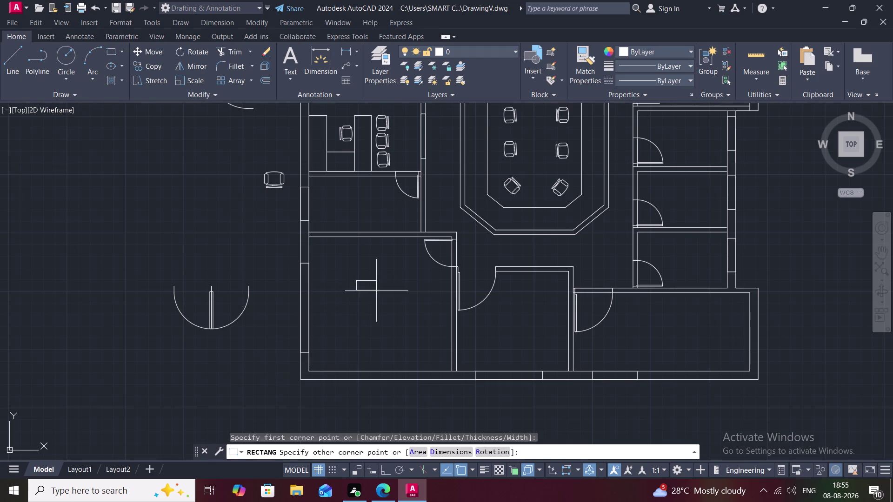
click(389, 346)
key(Escape)
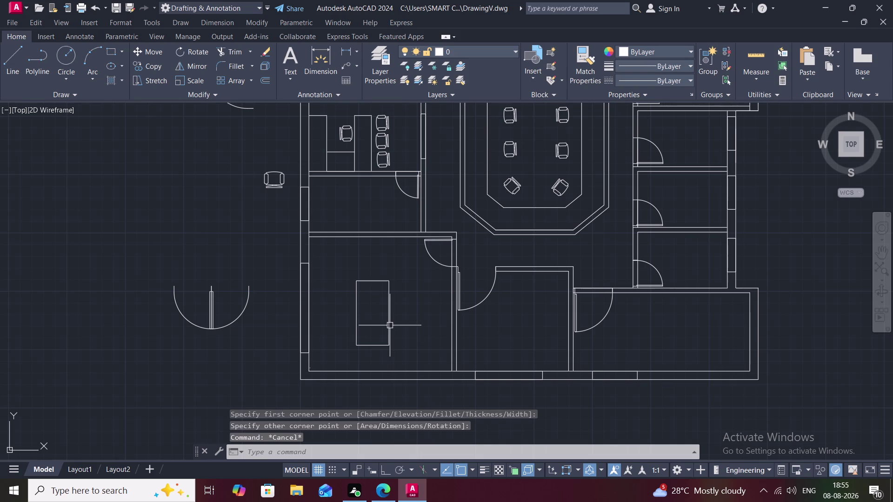
key(o)
key(space)
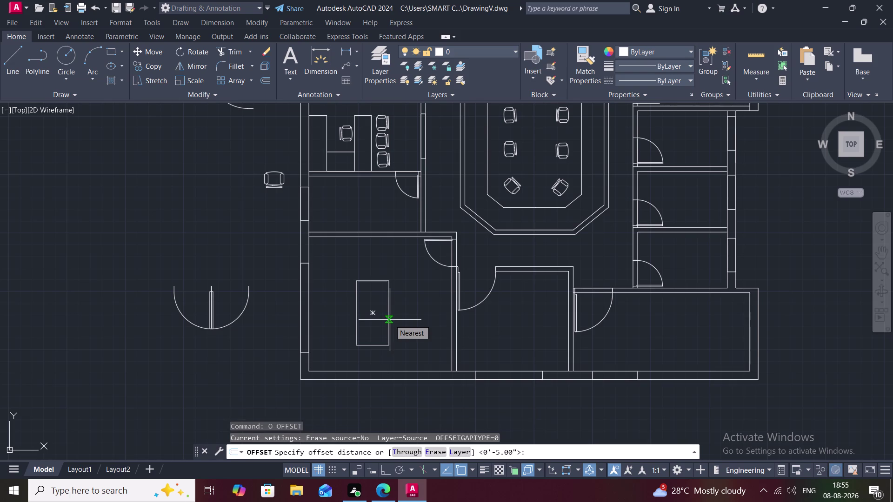
key(1)
key(shift+quotedbl)
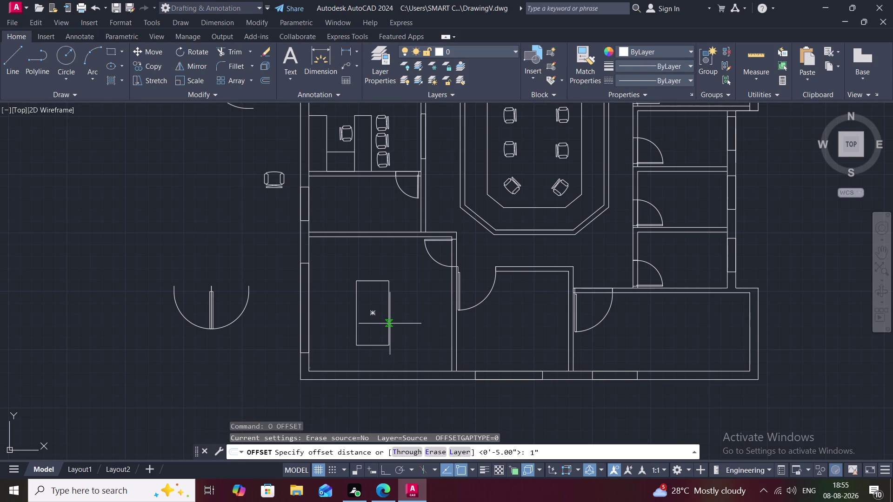
key(space)
click(390, 323)
click(398, 324)
key(Escape)
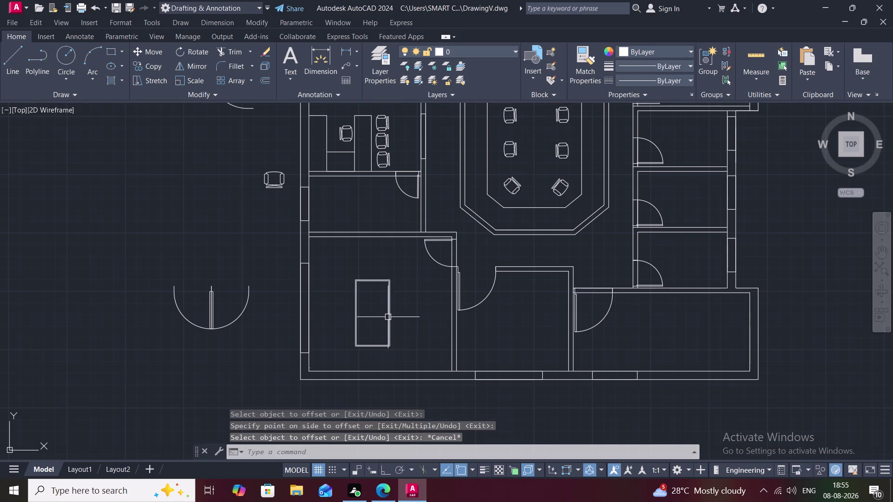
scroll(up, 3)
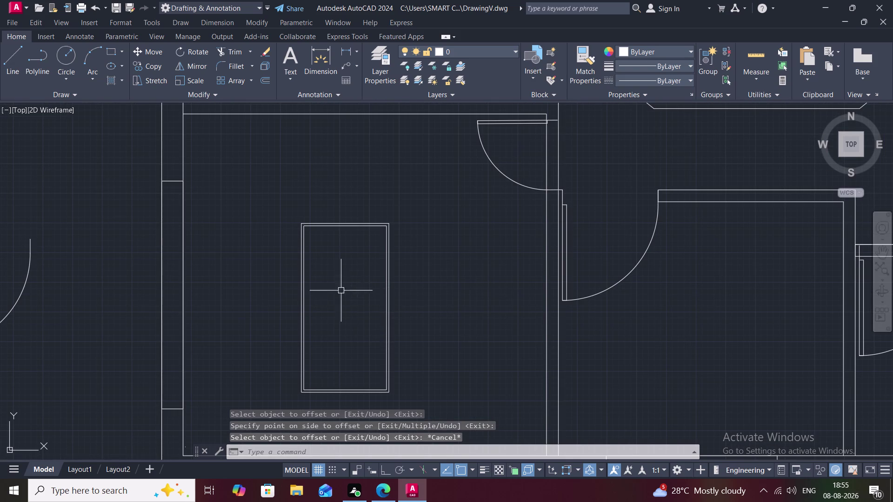
click(301, 264)
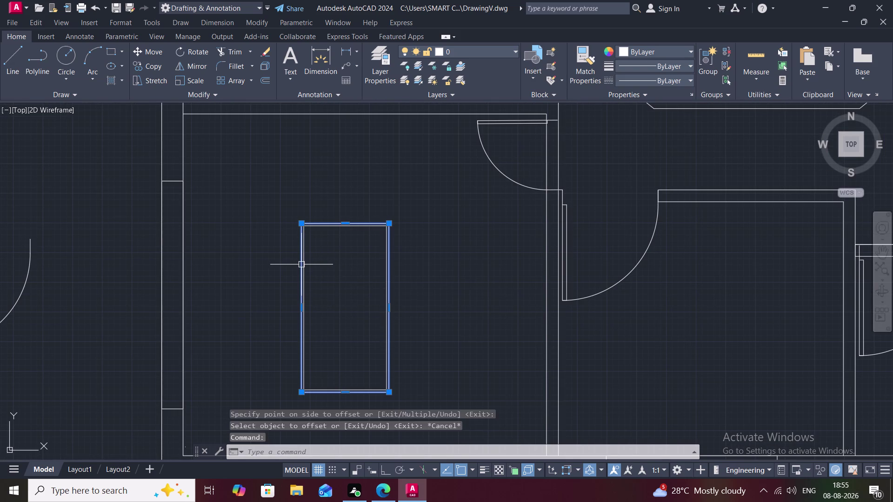
Delete the selected rectangle and offset the desk outline 2" outward.
key(Delete)
text(O)
key(space)
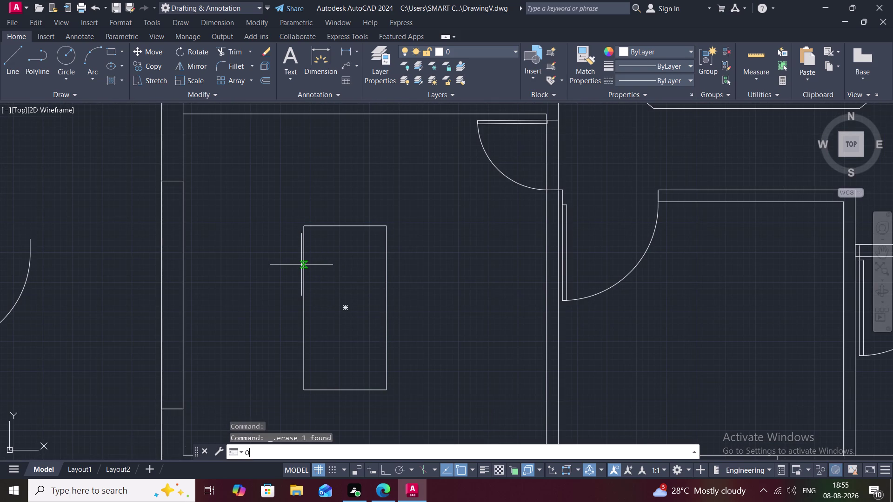
text(2)
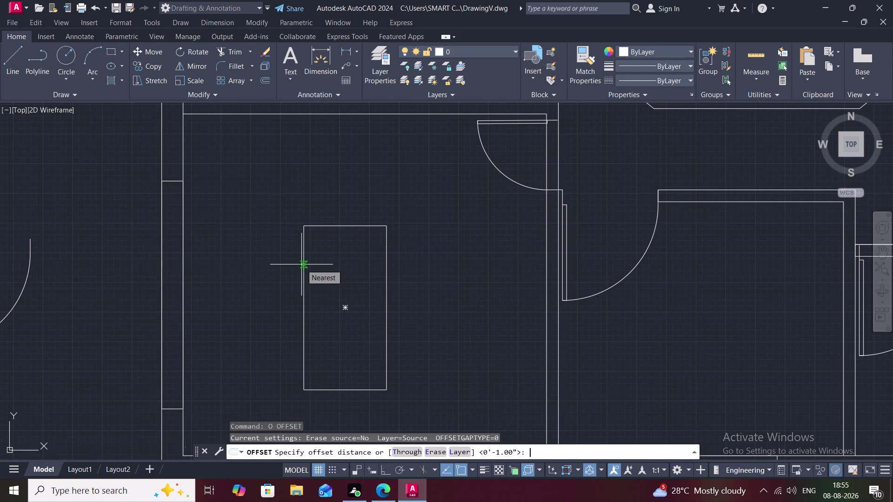
text(")
key(space)
click(302, 265)
click(299, 268)
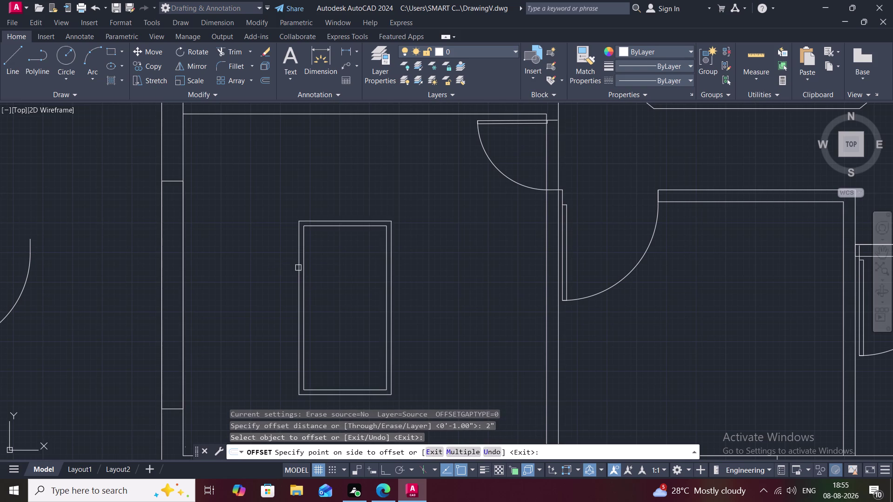
key(Escape)
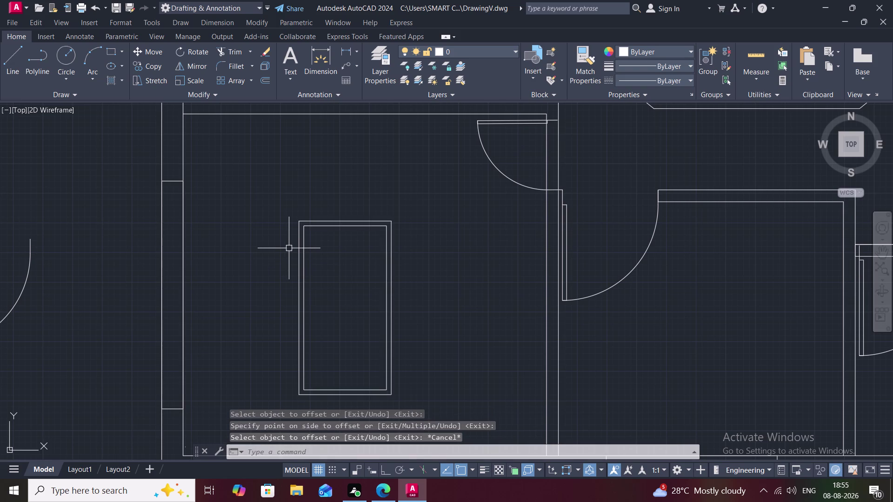
Join the inner and outer top-left and top-right desk corners with short lines.
text(L)
key(space)
click(301, 220)
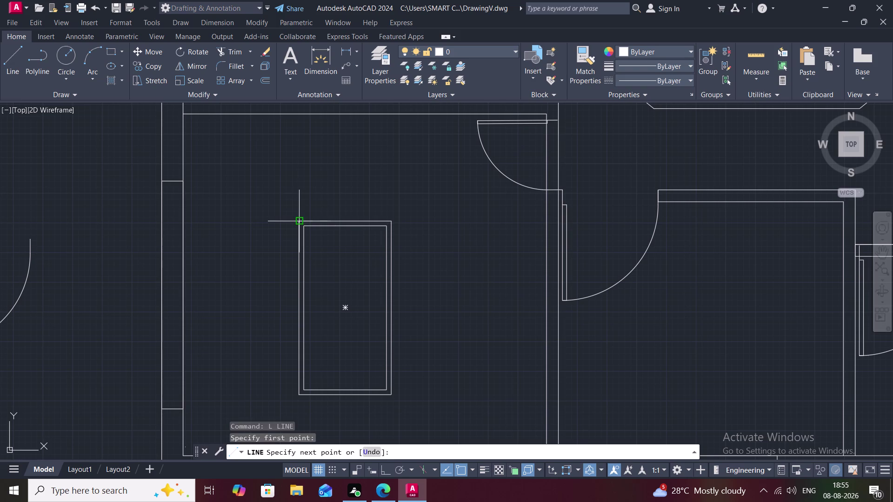
click(306, 224)
key(space)
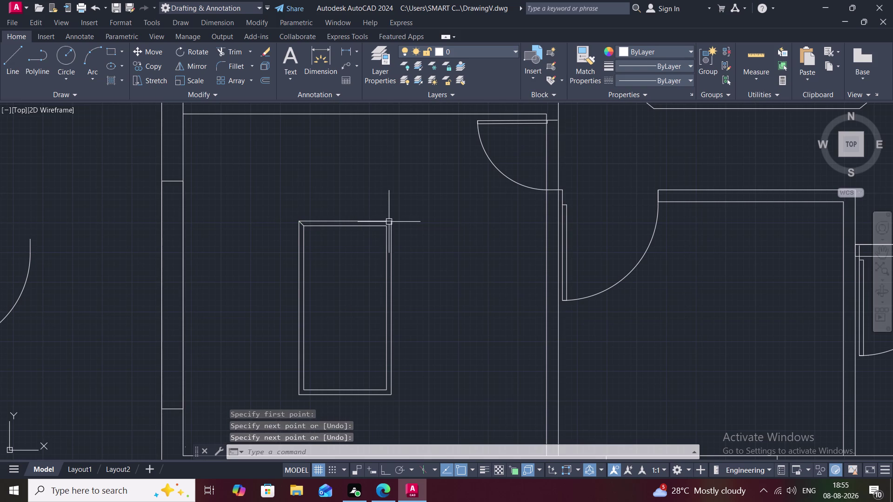
key(space)
click(390, 222)
click(386, 225)
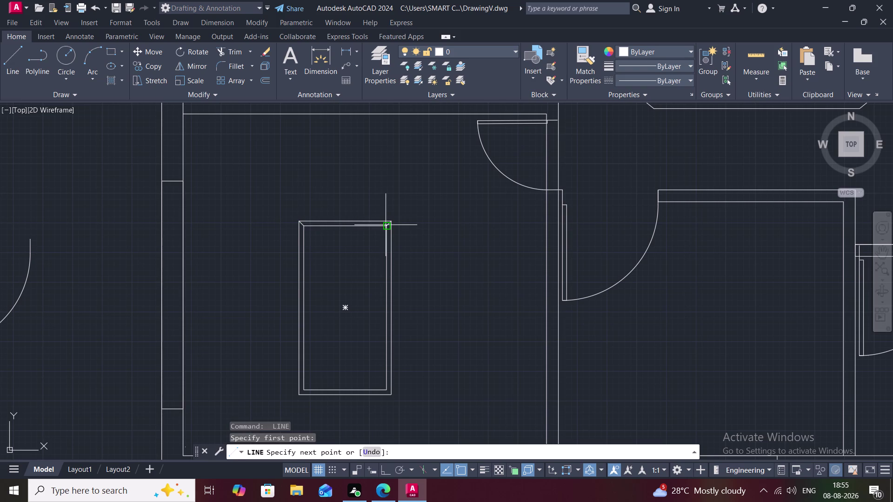
key(space)
Join the inner and outer bottom-right and bottom-left desk corners with short lines.
middle_drag(389, 272, 376, 240)
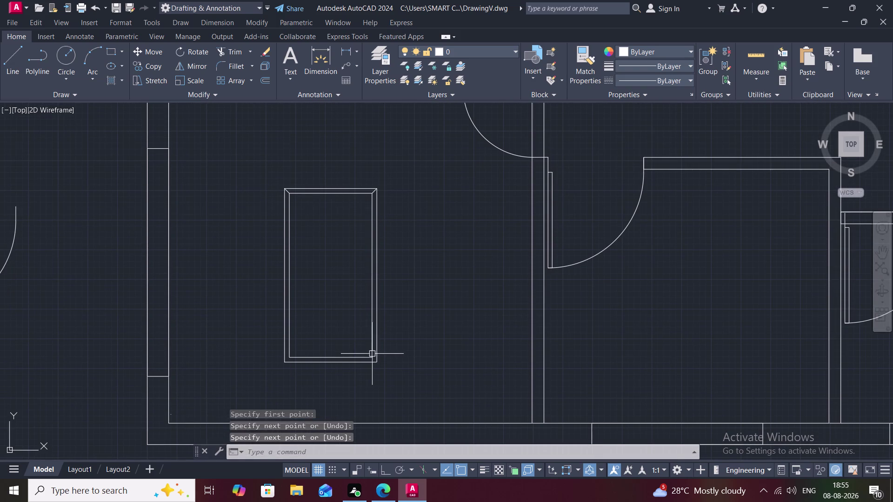
key(space)
click(372, 357)
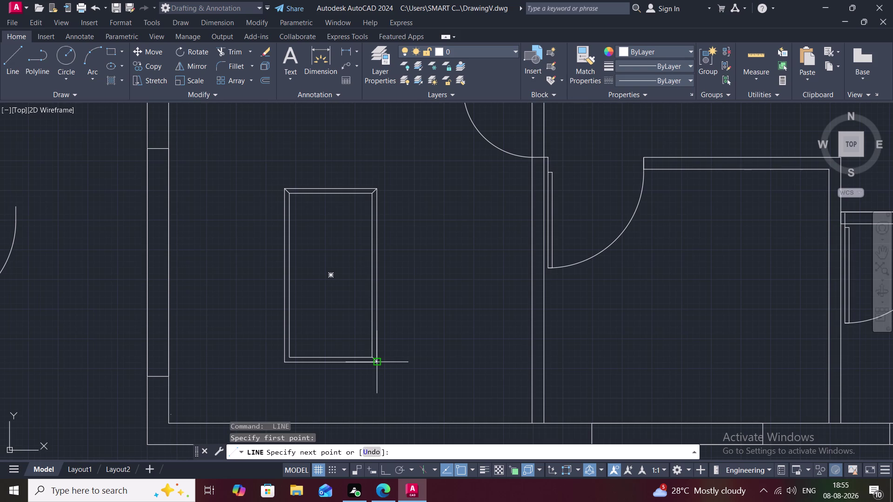
click(378, 362)
key(space)
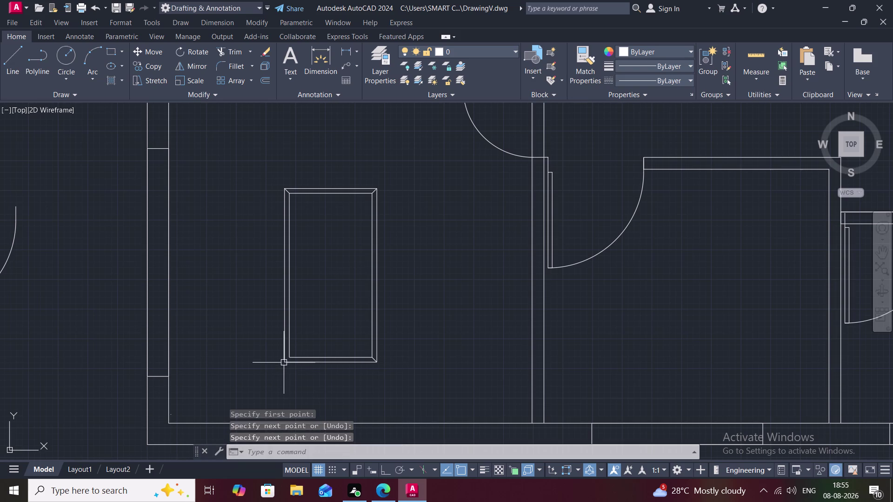
key(space)
click(284, 363)
click(290, 355)
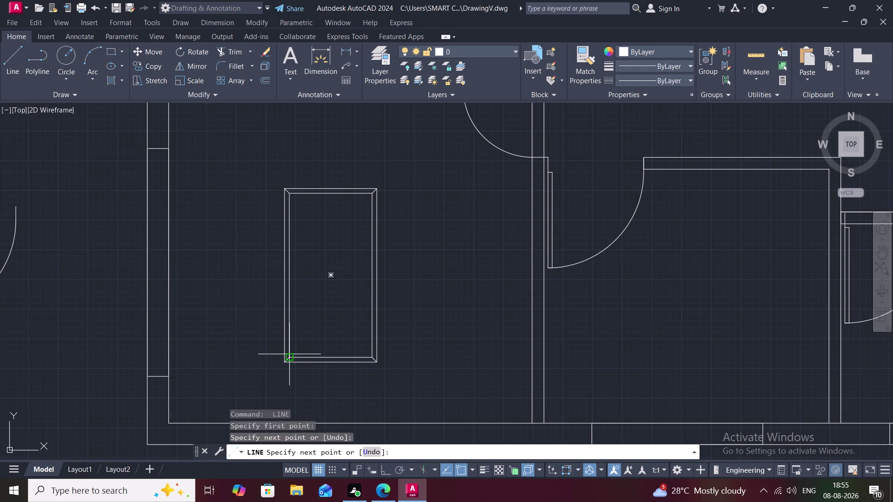
key(space)
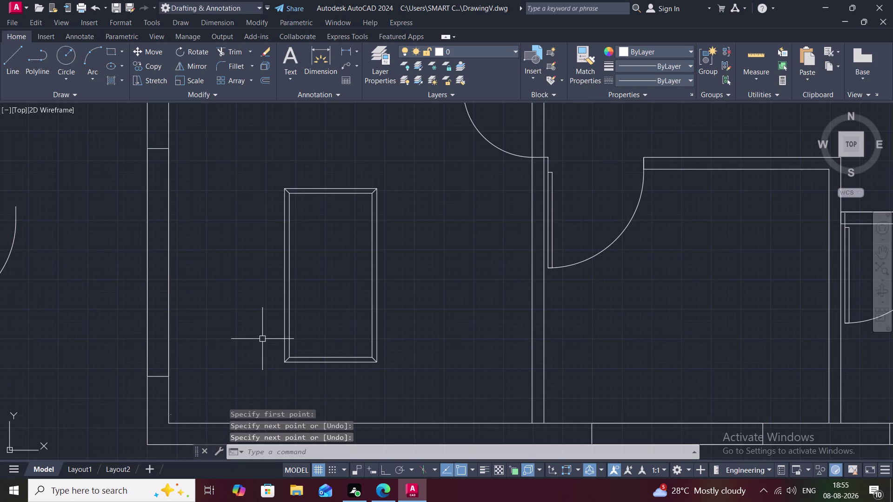
scroll(down, 3)
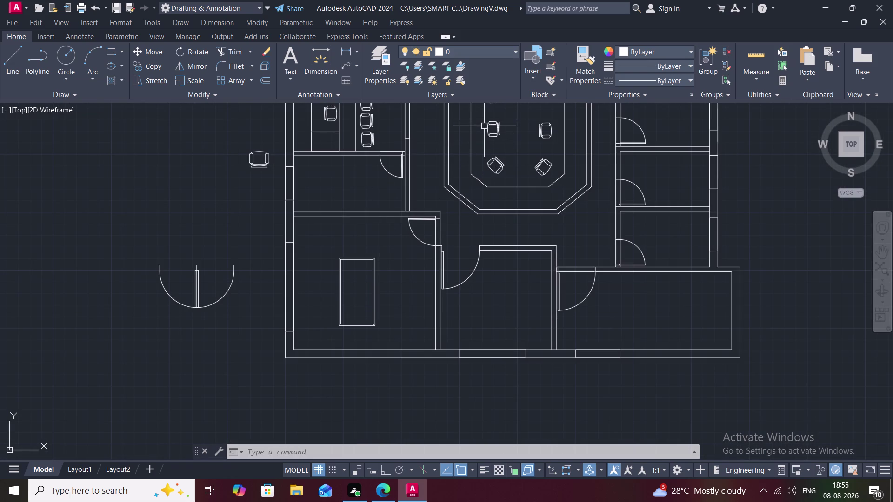
Copy a conference-room chair and place three copies in a column beside the desk.
key(c)
key(o)
key(space)
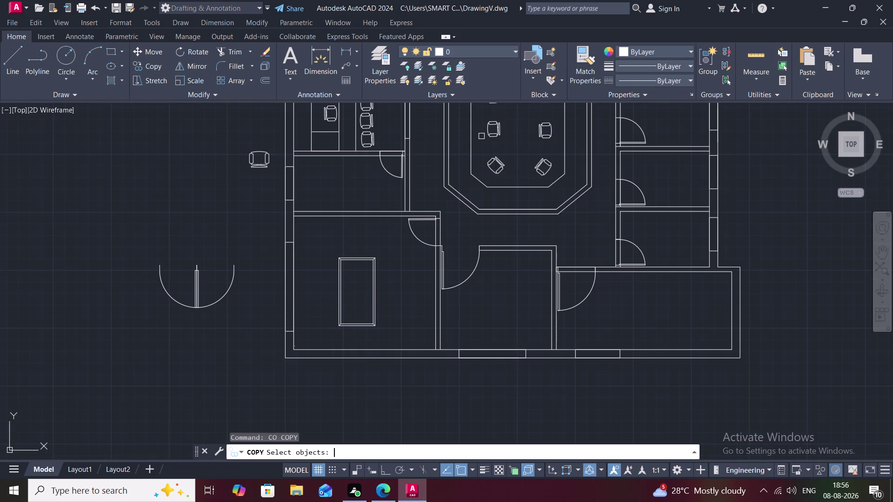
click(488, 130)
right_click(488, 131)
click(488, 131)
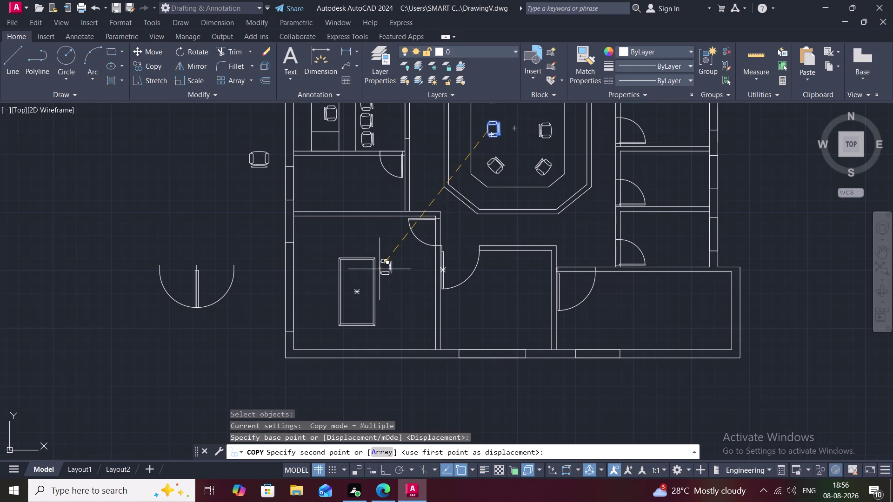
scroll(up, 3)
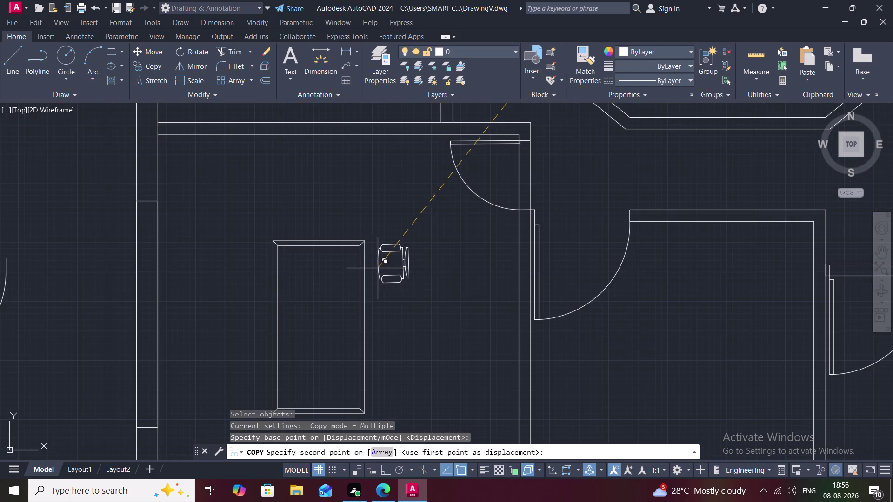
click(370, 265)
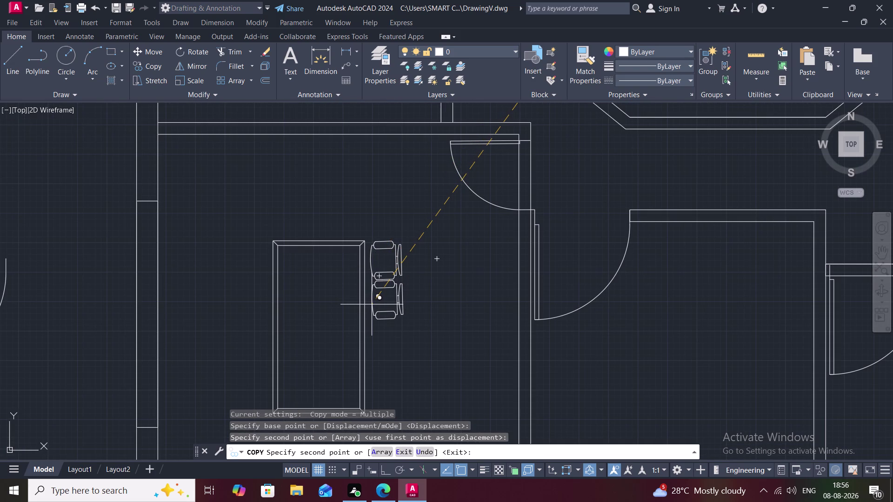
click(373, 304)
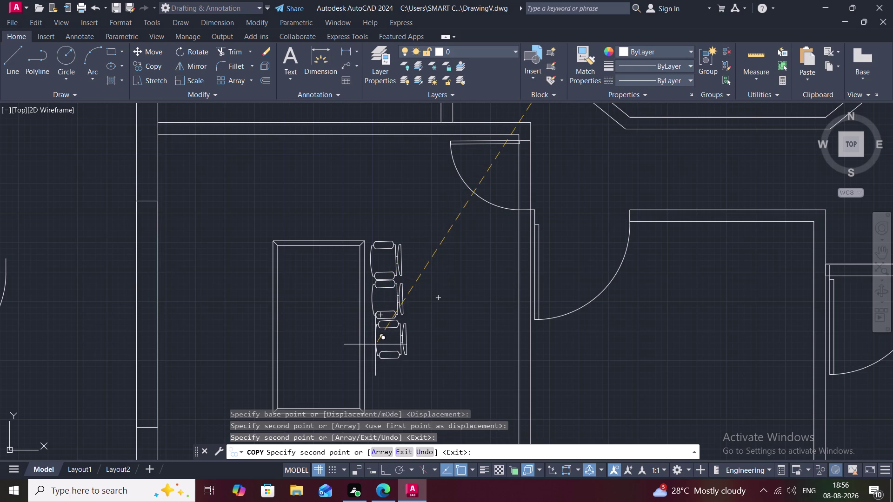
click(374, 344)
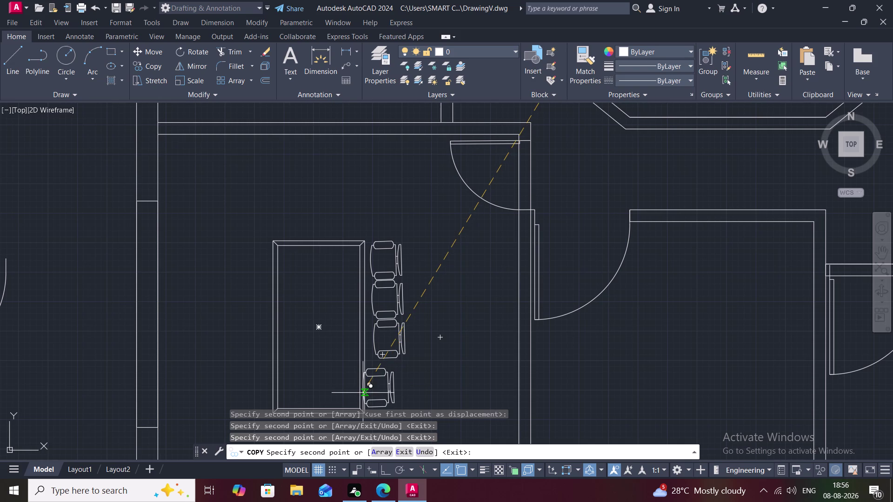
Place the fourth chair near the desk's lower end and finish copying.
scroll(up, 3)
scroll(down, 3)
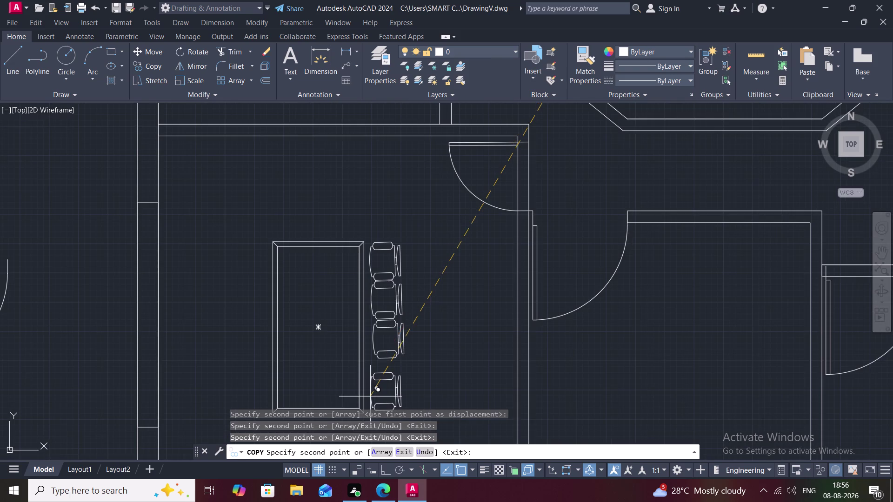
scroll(up, 3)
middle_drag(370, 397, 366, 341)
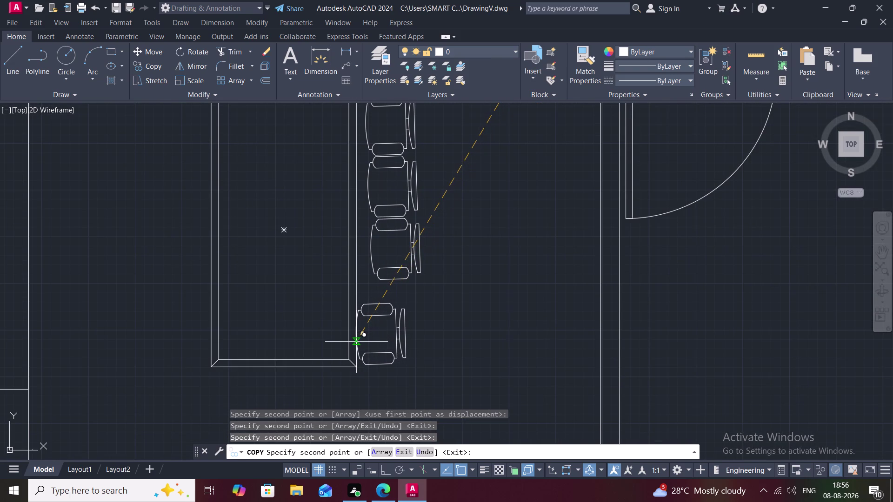
click(356, 342)
key(Escape)
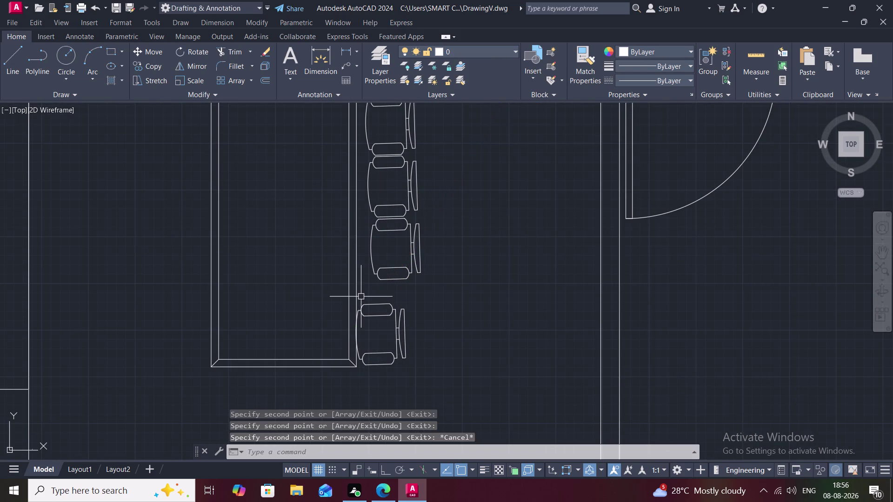